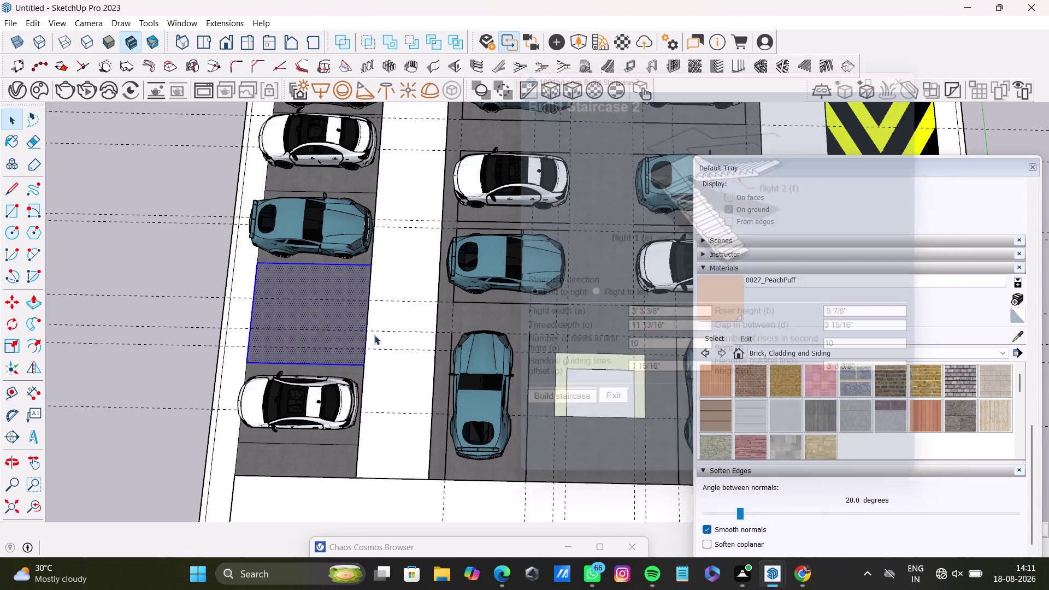
Build a dogleg staircase with the default settings and place it in the empty bay.
click(362, 362)
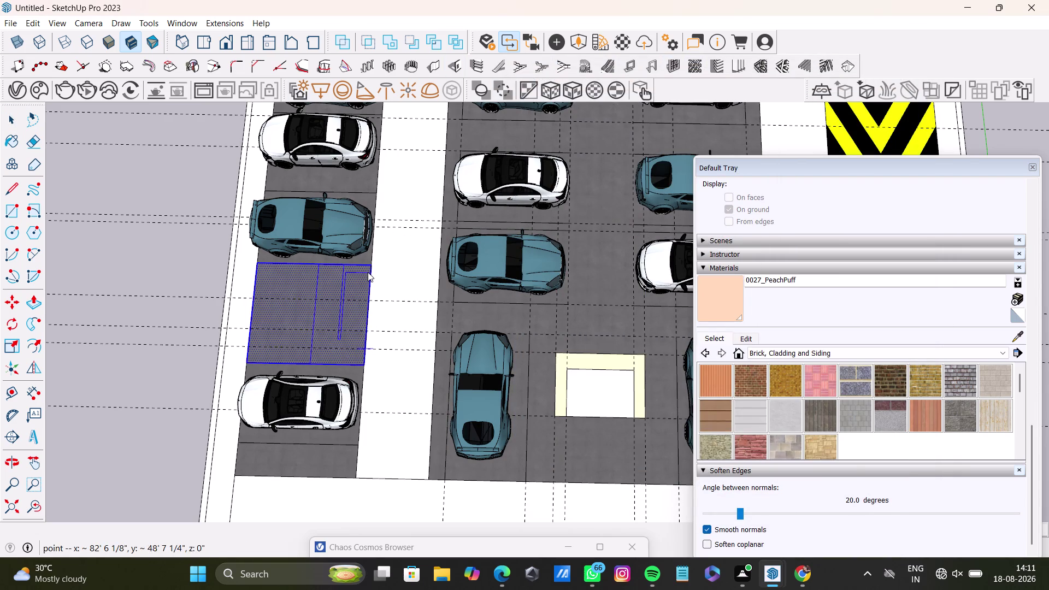
click(367, 261)
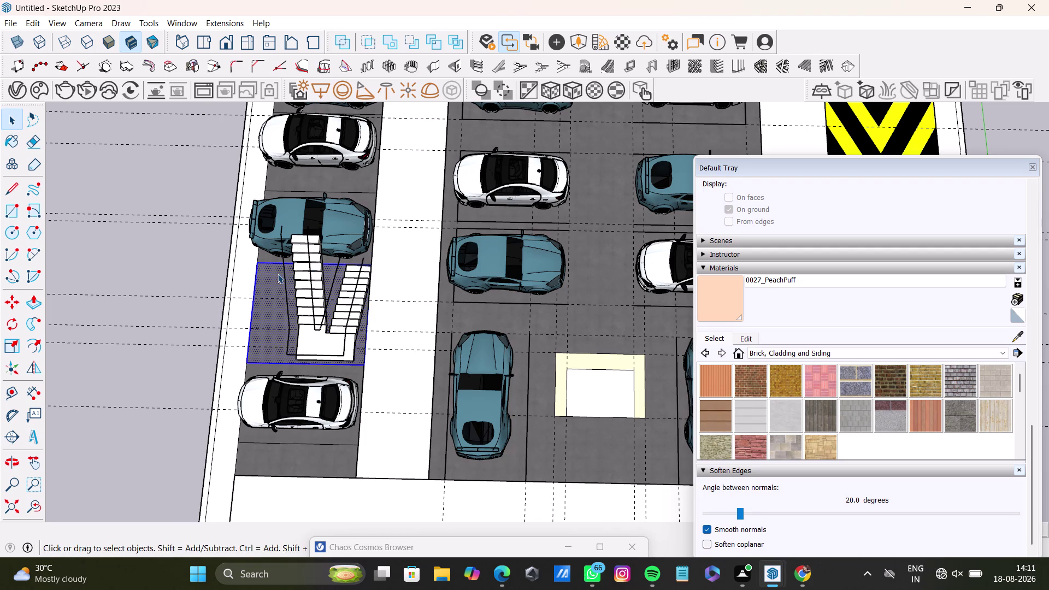
key(ctrl+z)
Orbit and zoom to view the new staircase in 3D.
middle_drag(403, 312, 508, 253)
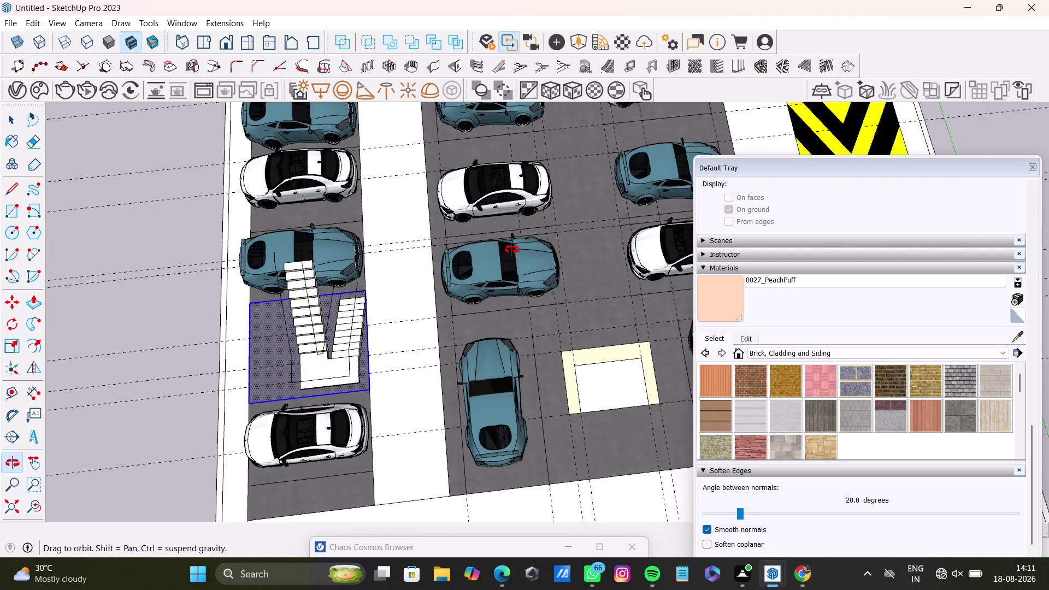
middle_drag(508, 253, 387, 309)
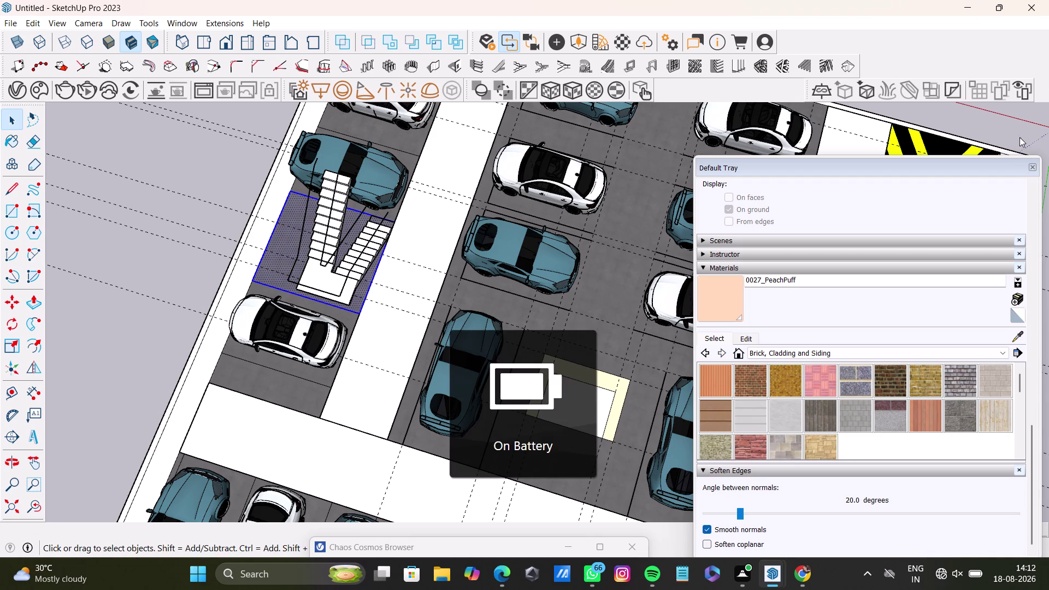
click(1027, 168)
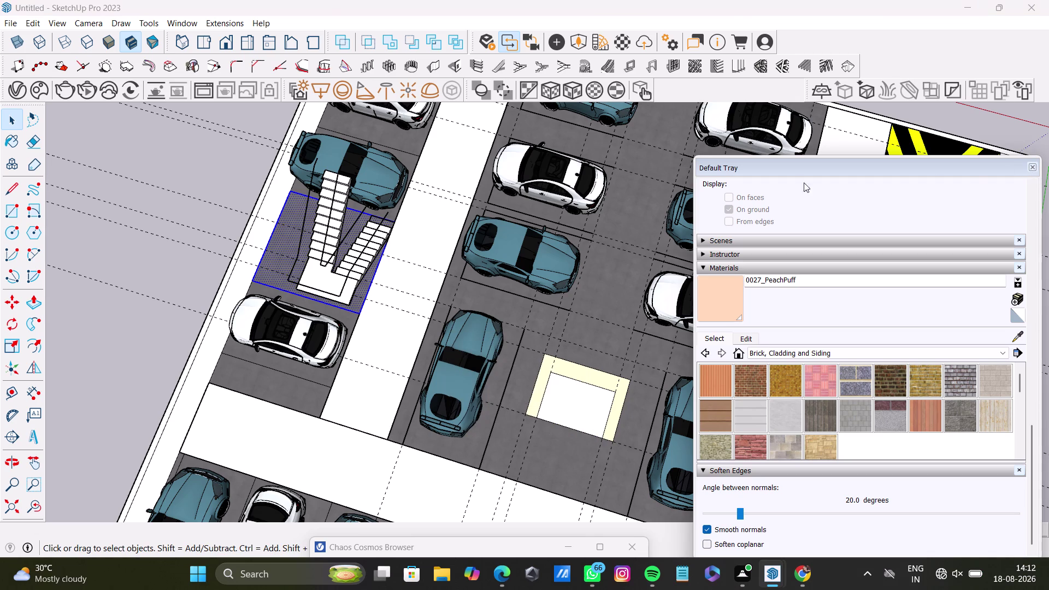
scroll(up, 3)
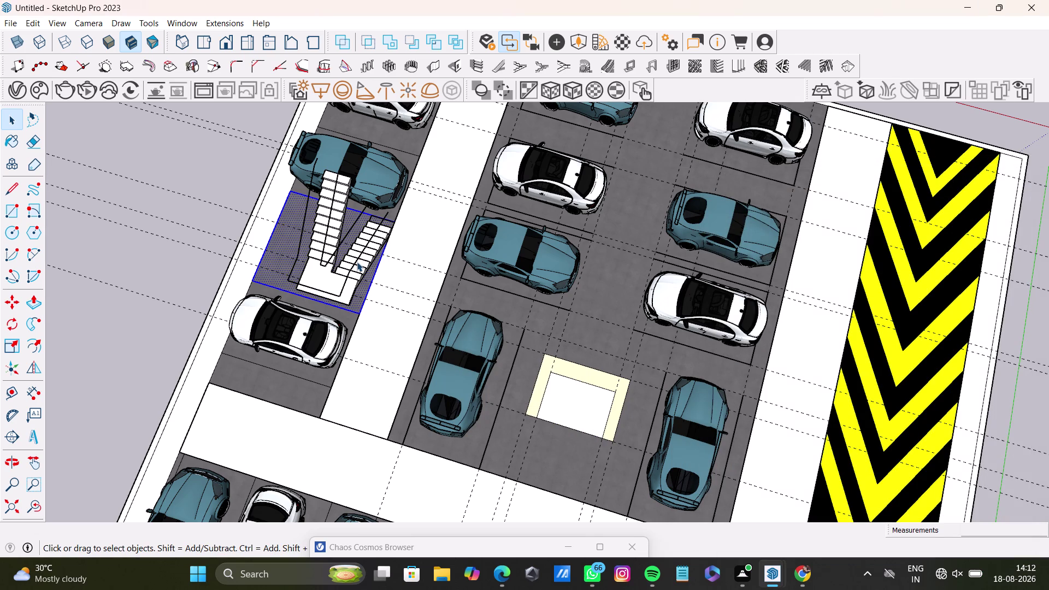
scroll(up, 3)
scroll(up, 3)
Inspect the staircase flights from several sides, then select the whole staircase.
middle_drag(356, 261, 374, 245)
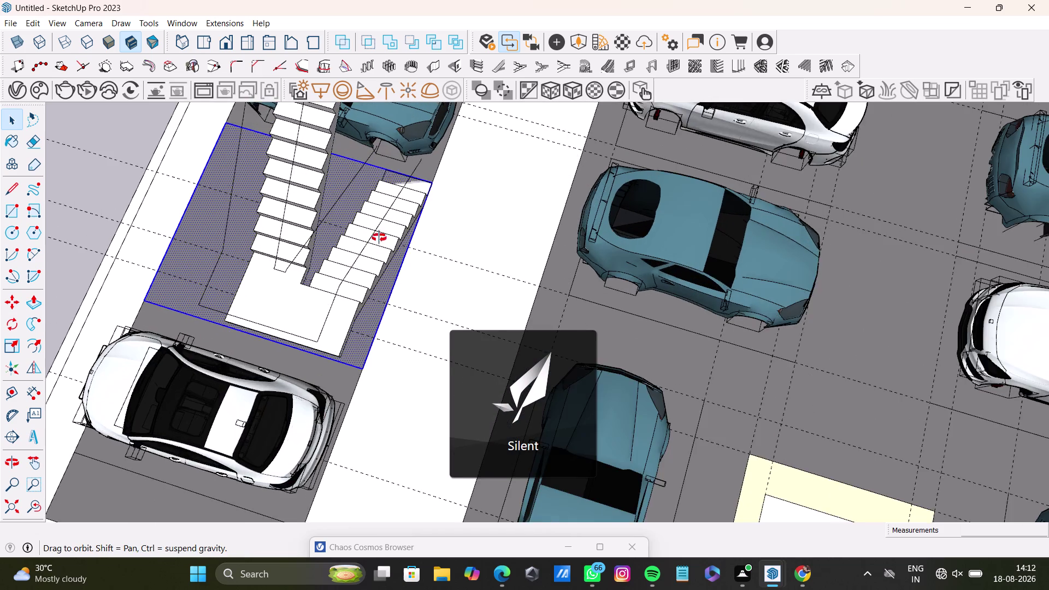
middle_drag(374, 245, 445, 151)
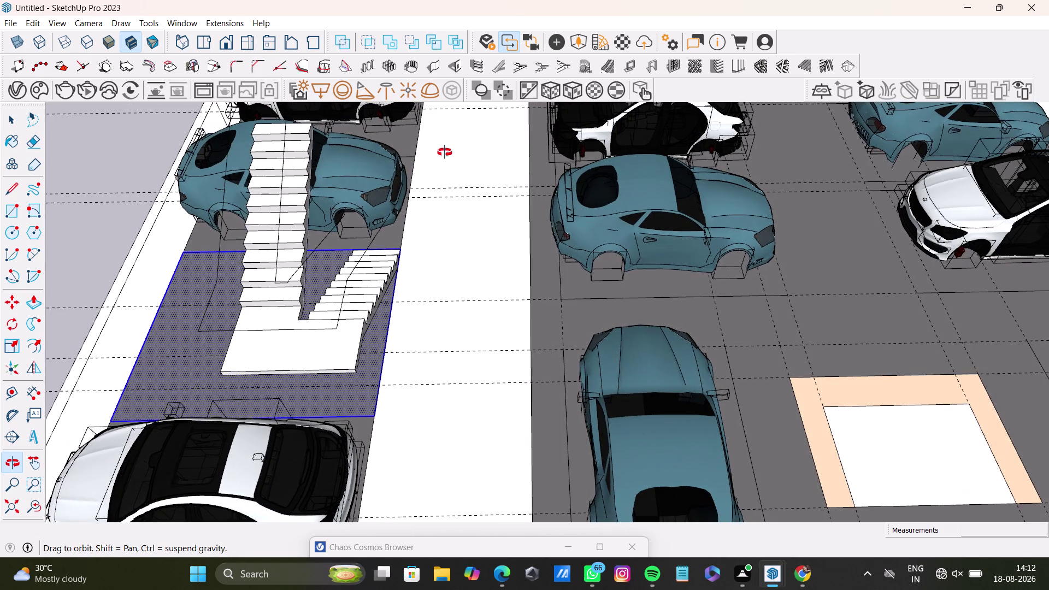
middle_drag(445, 152, 332, 188)
middle_drag(416, 246, 430, 333)
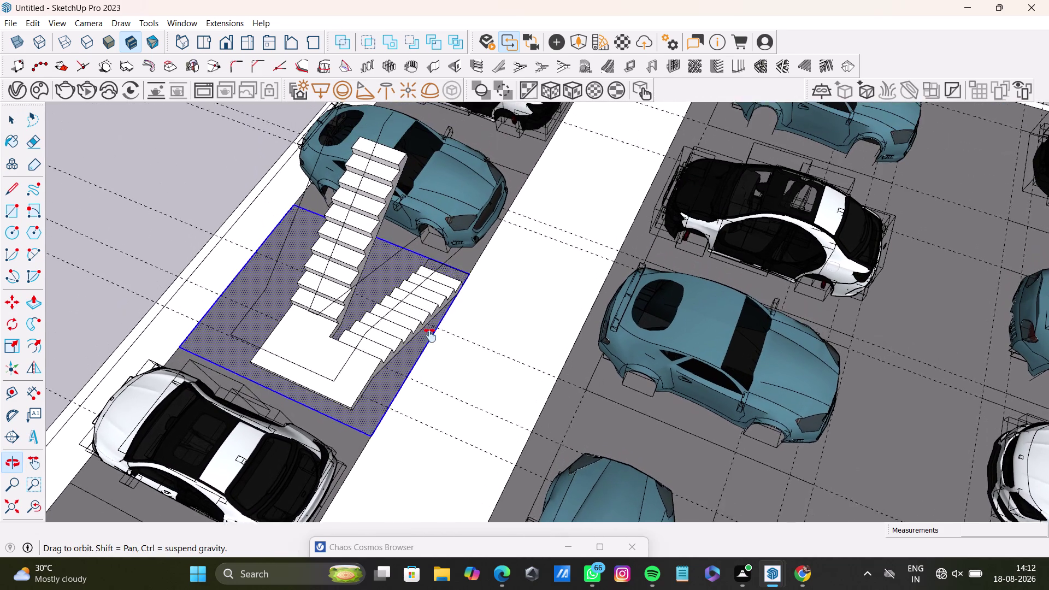
middle_drag(430, 333, 430, 346)
click(421, 334)
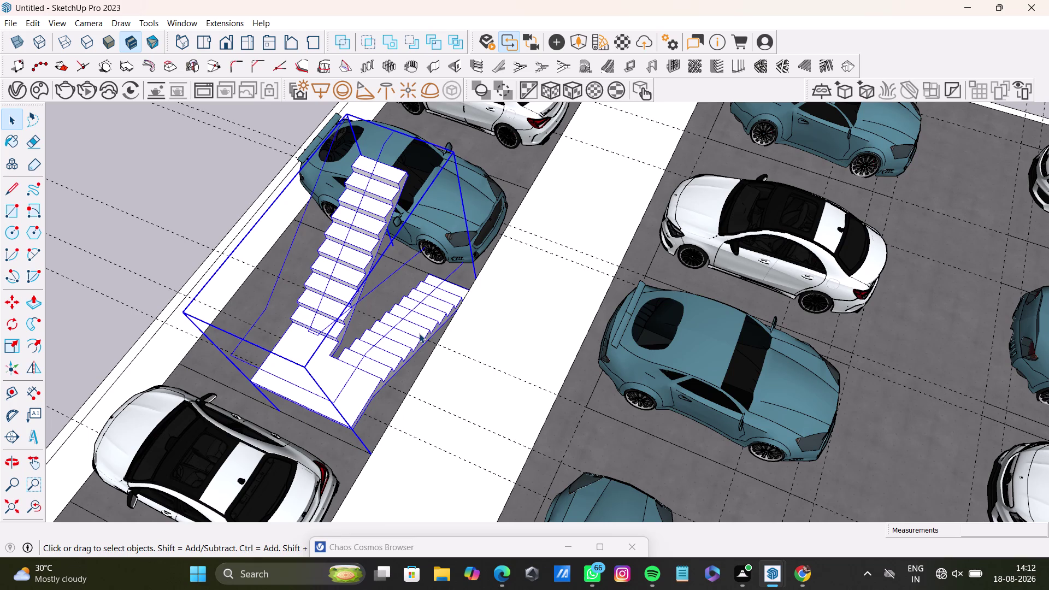
Move the staircase beside the parking lot and orbit out to view it.
key(m)
click(476, 279)
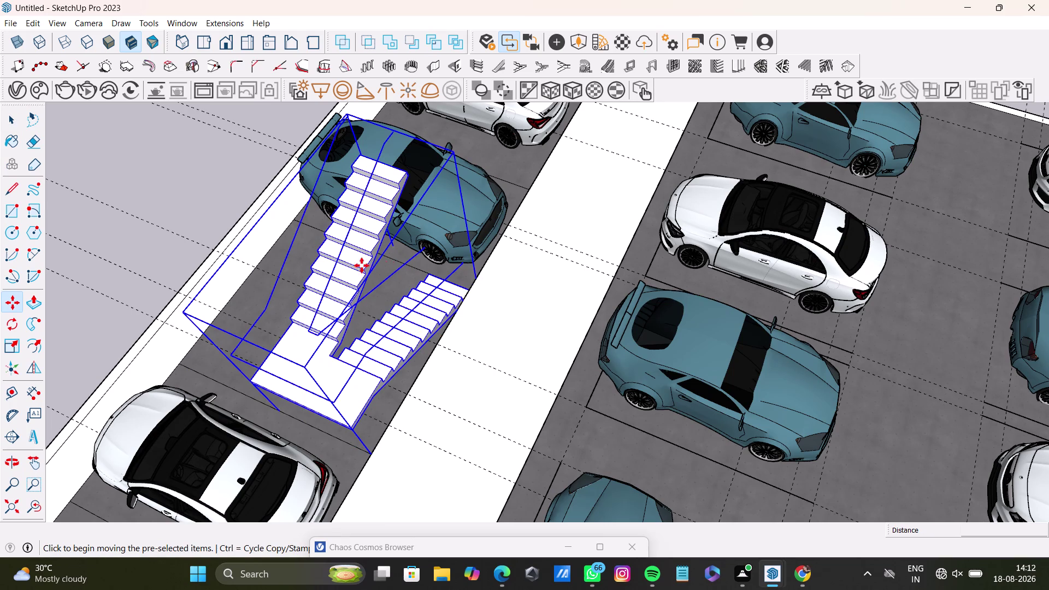
click(199, 174)
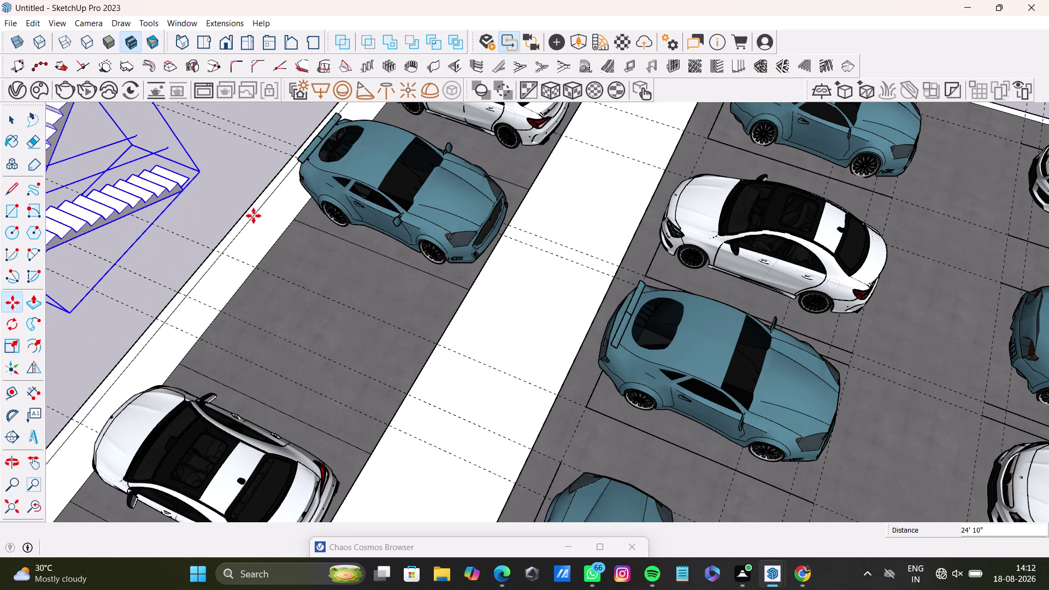
scroll(down, 3)
middle_drag(253, 216, 421, 278)
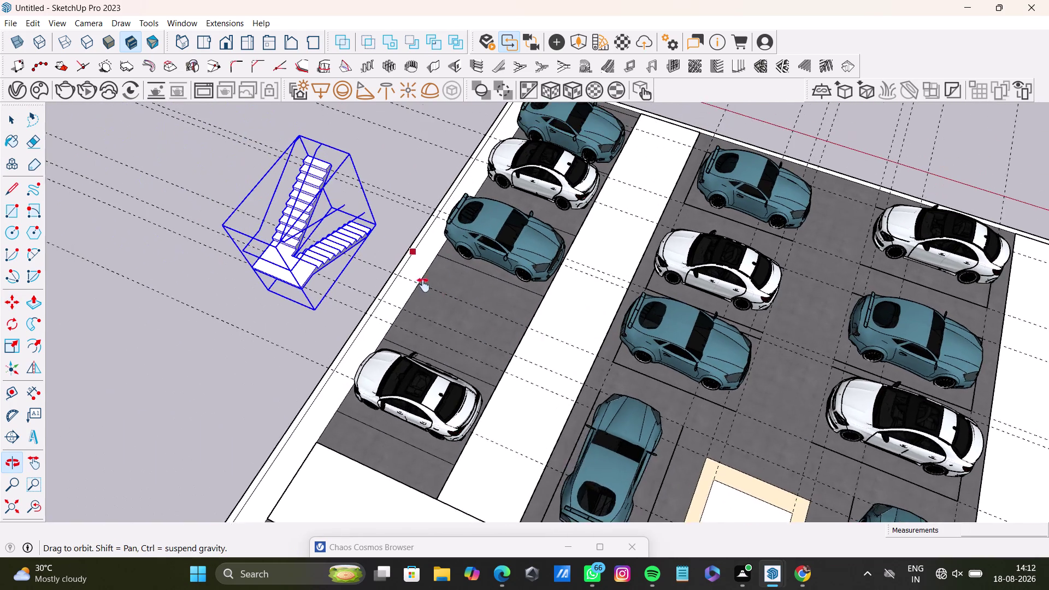
middle_drag(421, 278, 425, 311)
Start rotating the staircase, then cancel and reorient the view.
key(q)
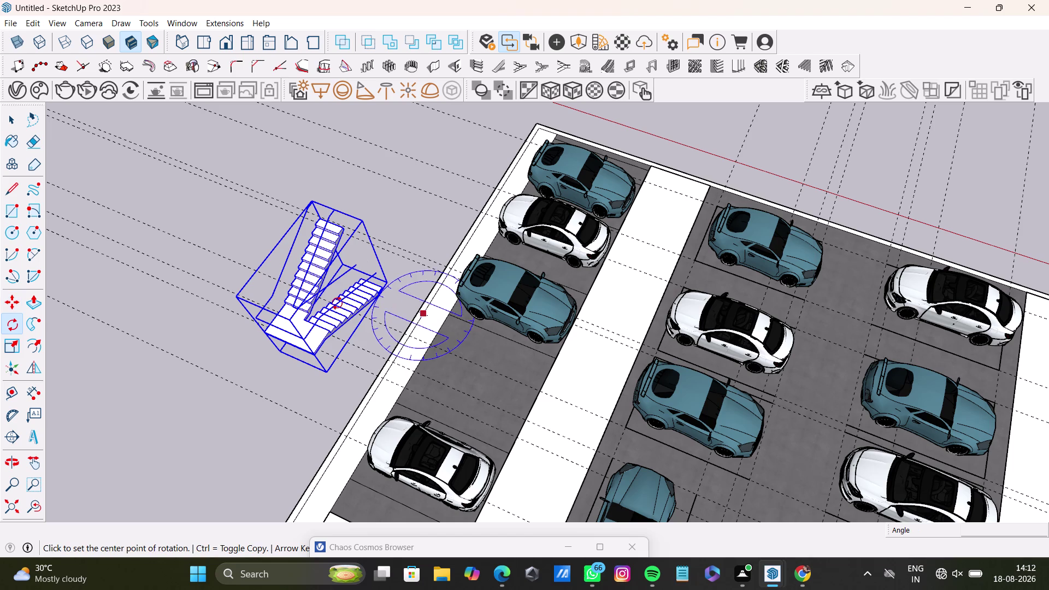
key(Up)
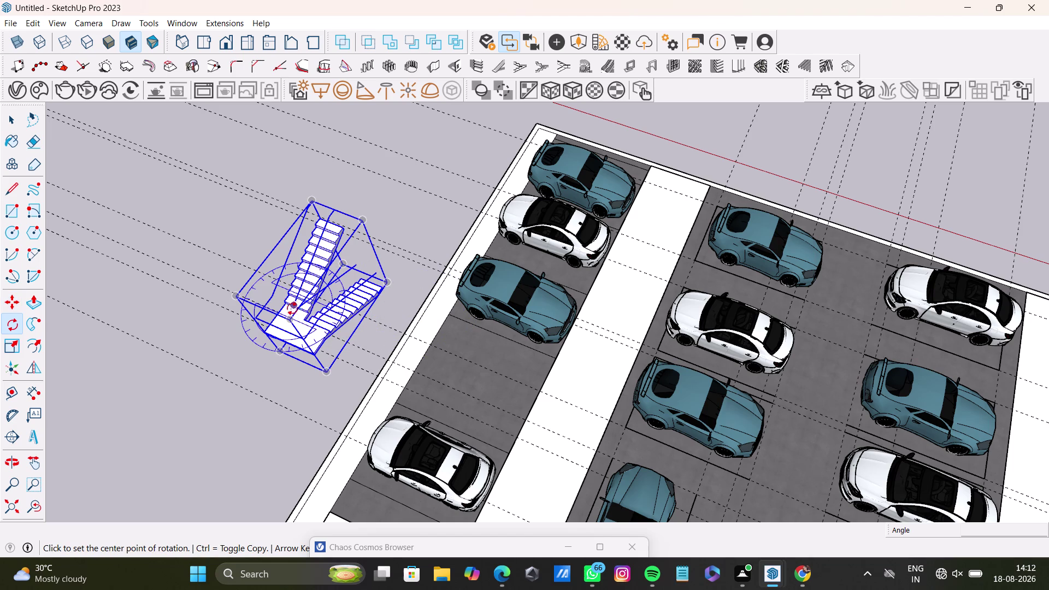
click(290, 321)
key(space)
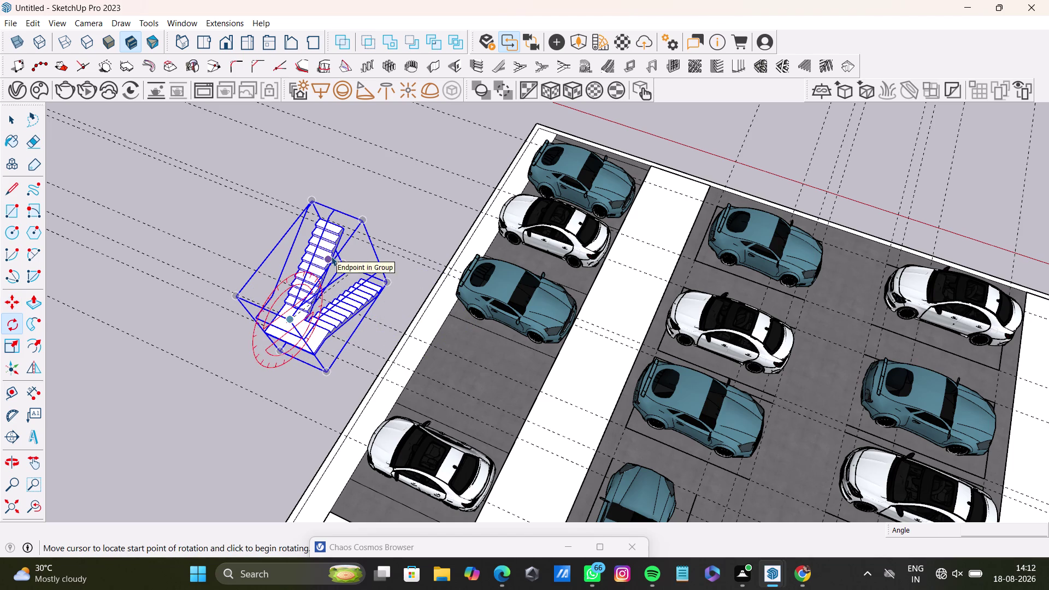
key(q)
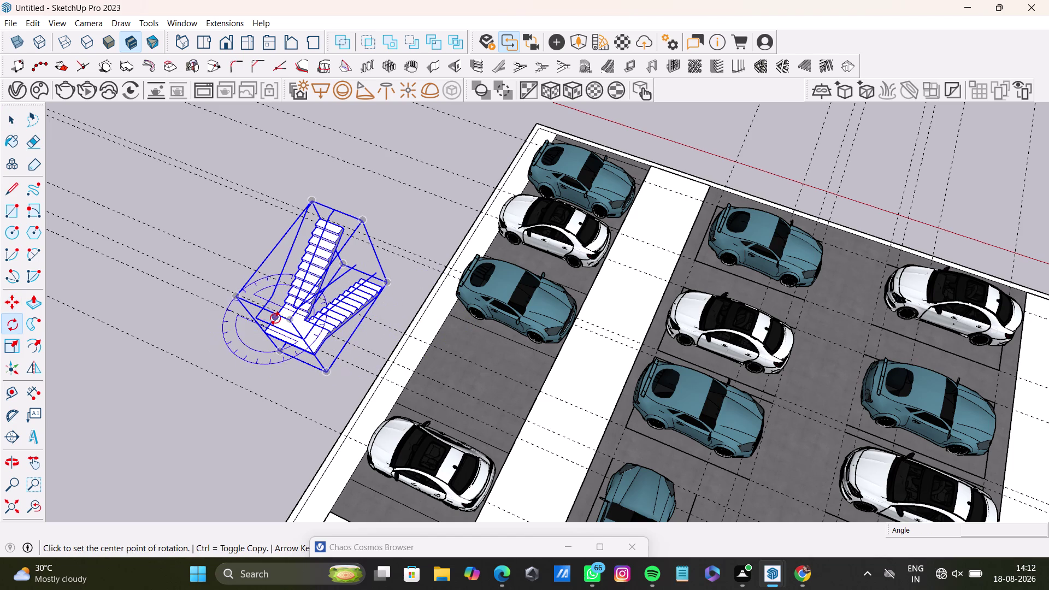
middle_drag(379, 312, 261, 287)
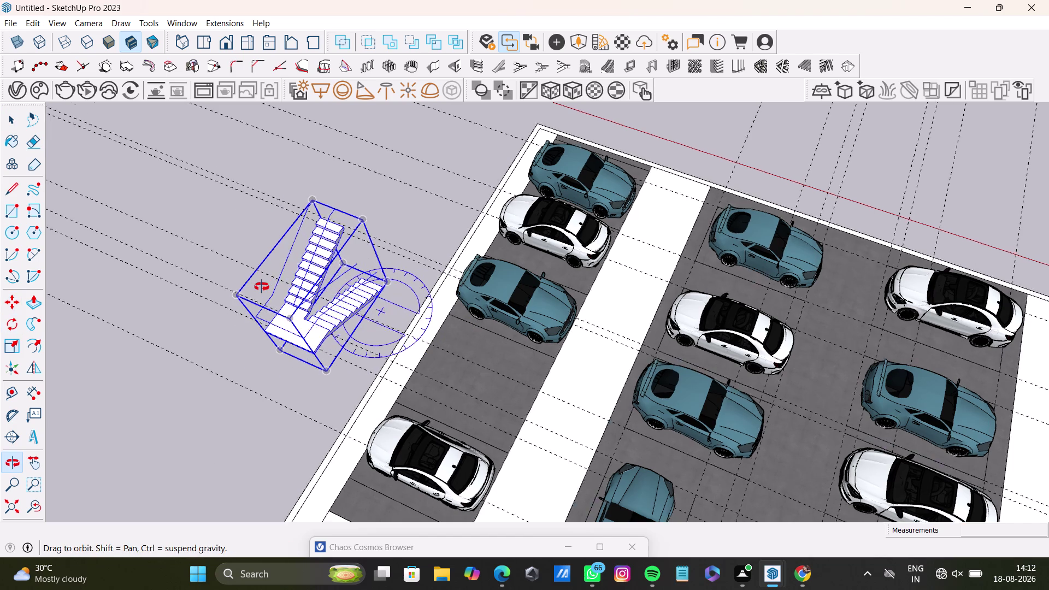
middle_drag(262, 287, 261, 284)
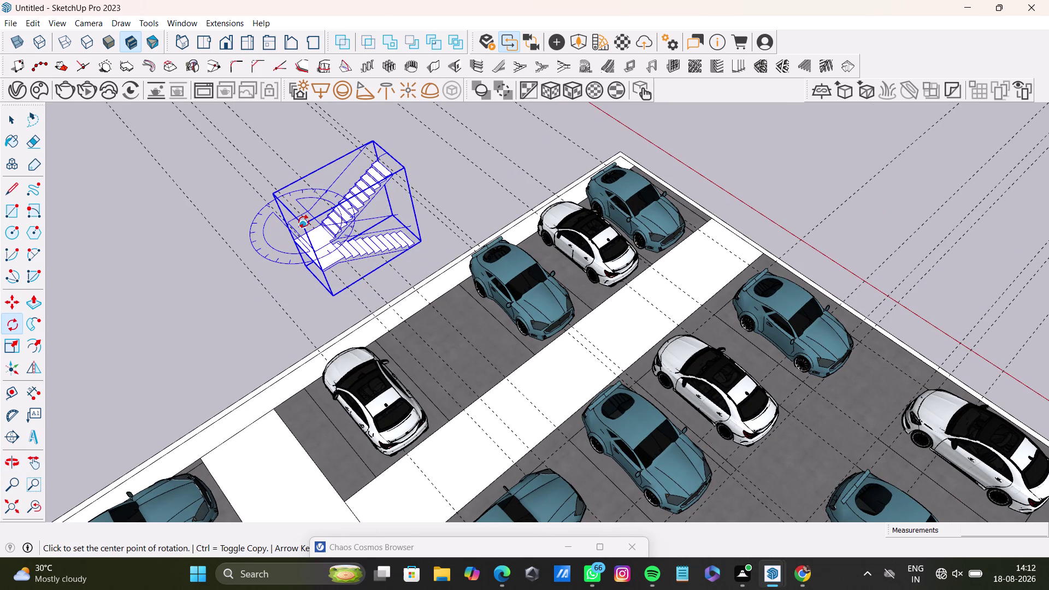
Rotate the staircase 90 degrees about a pivot point on it.
key(Up)
click(303, 221)
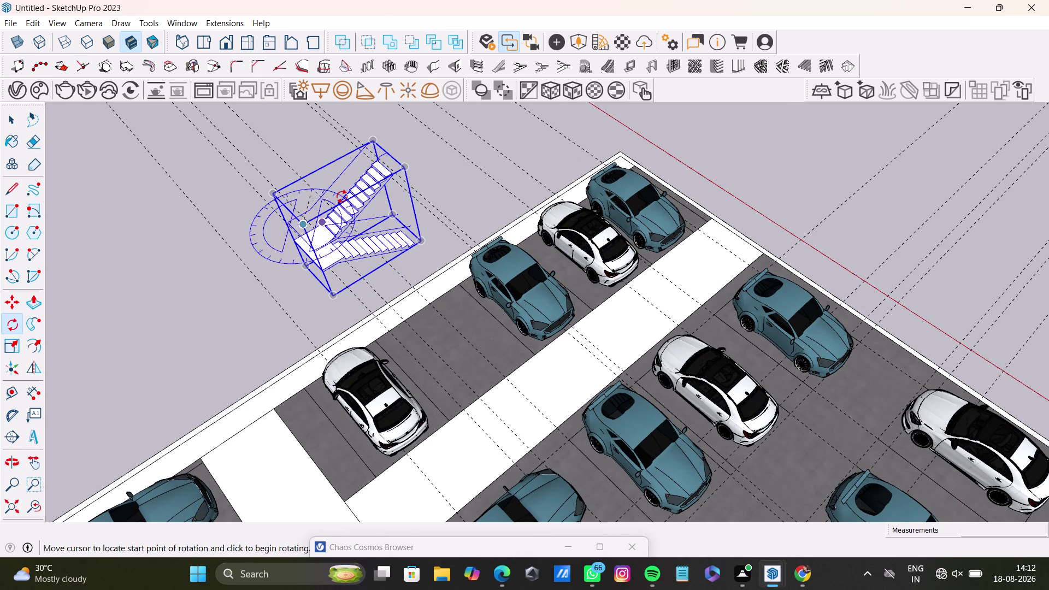
click(403, 170)
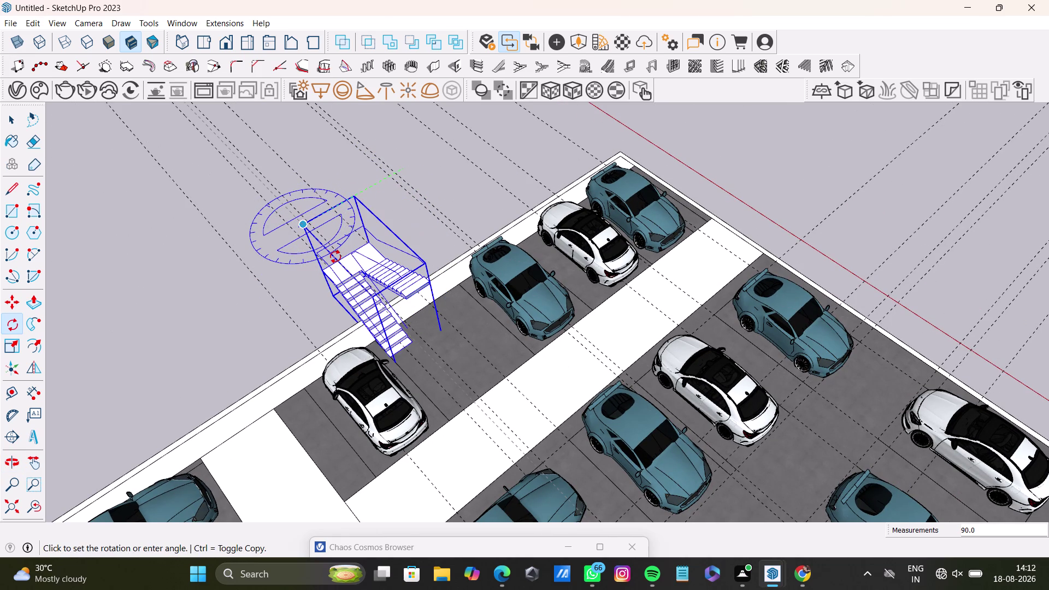
click(336, 257)
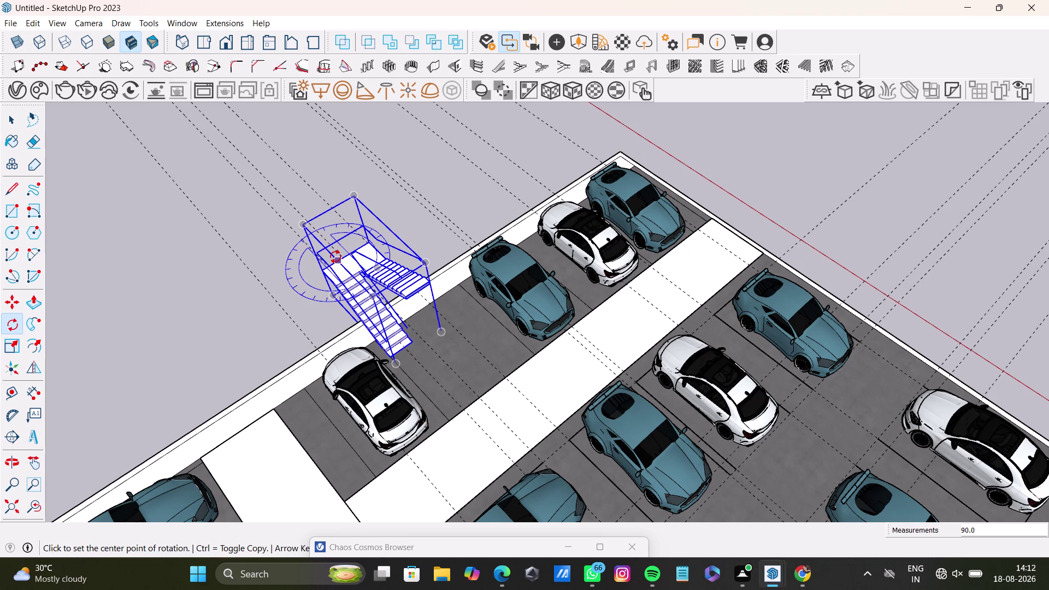
Stretch the staircase wider along one side with the Scale tool.
key(s)
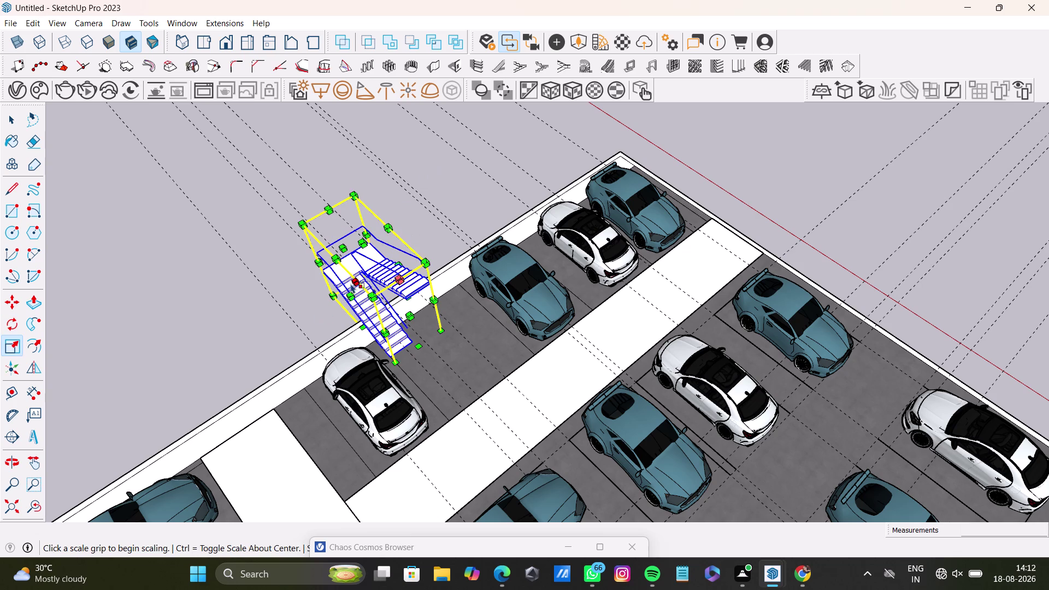
drag(349, 298, 323, 315)
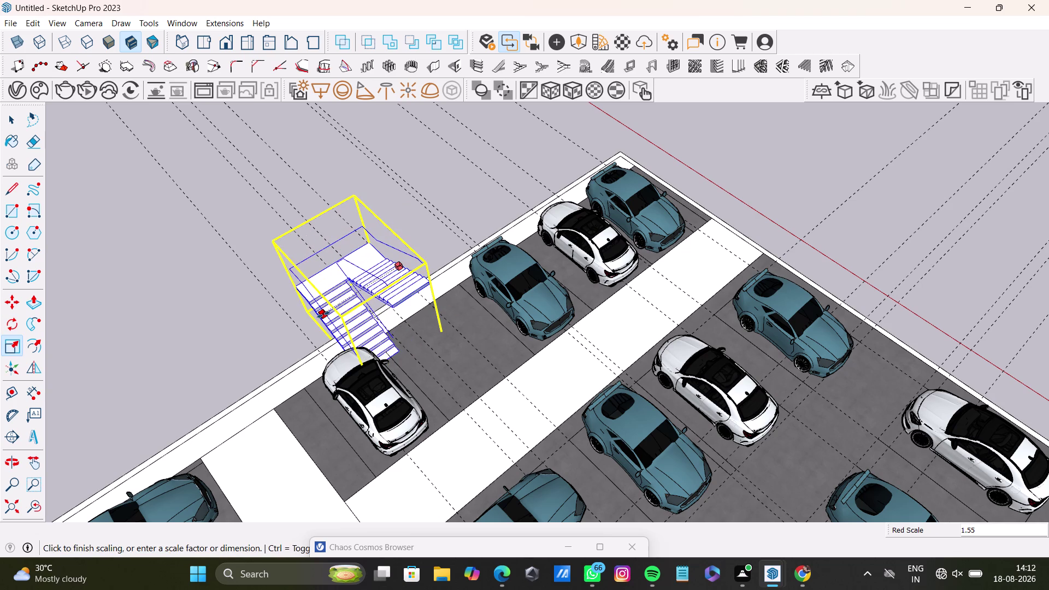
drag(324, 314, 318, 316)
key(space)
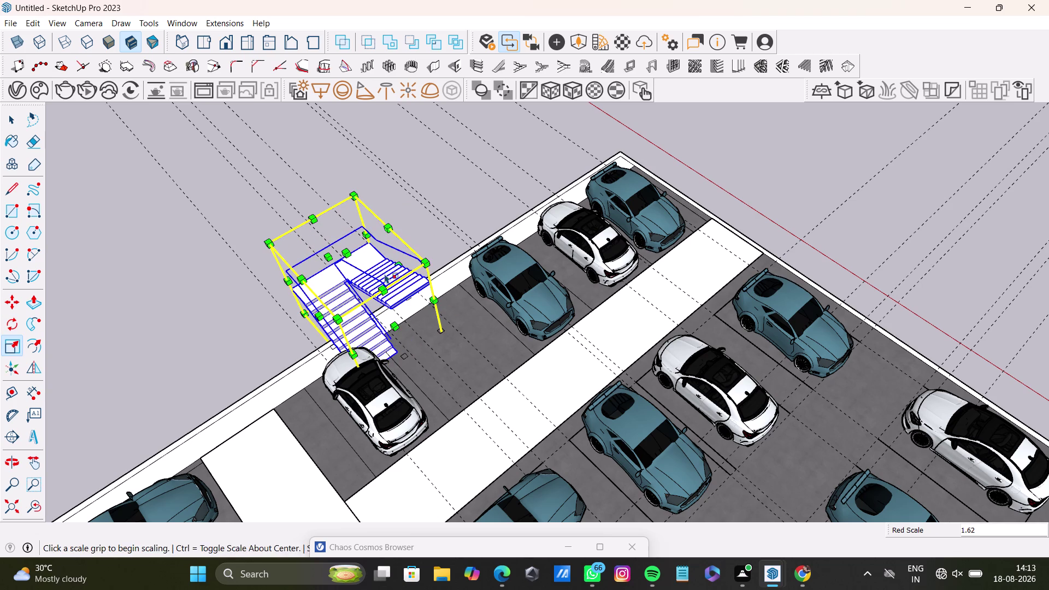
click(432, 233)
Move the staircase by its corner to sit beside the white car.
middle_drag(453, 269, 455, 214)
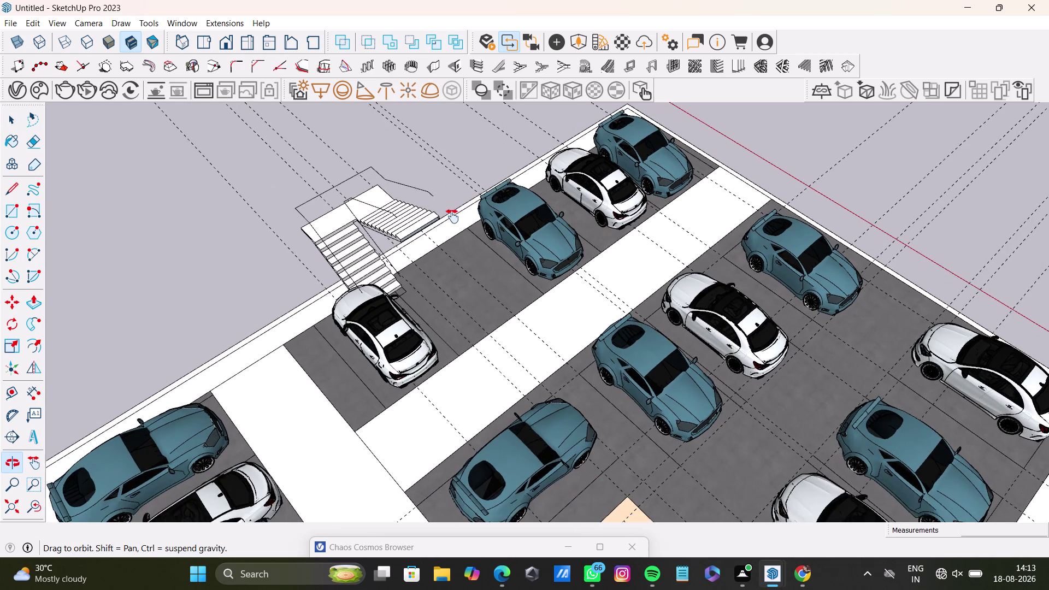
middle_drag(455, 214, 421, 250)
click(356, 267)
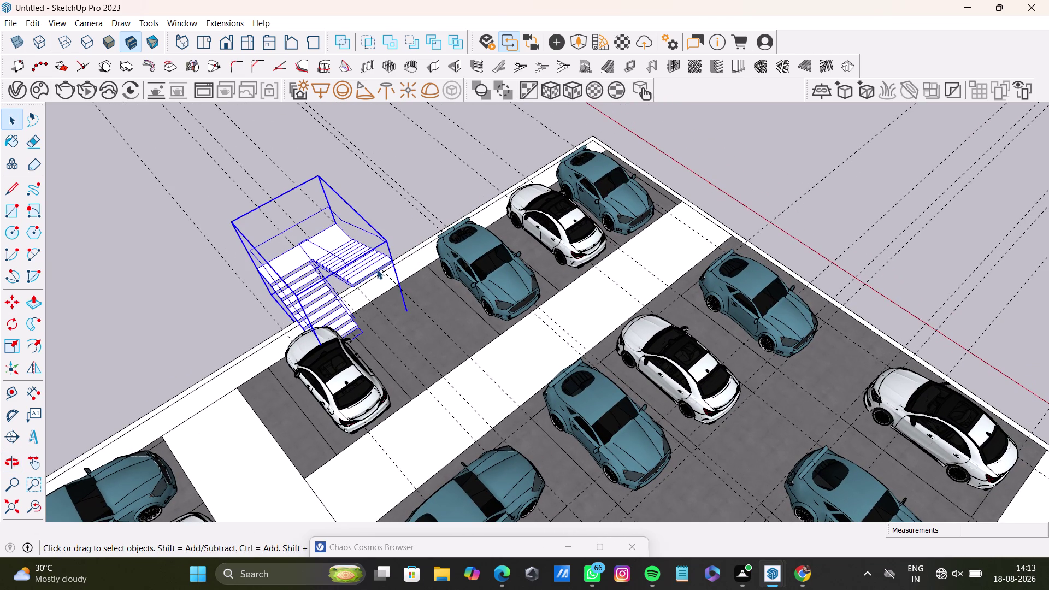
key(m)
click(411, 313)
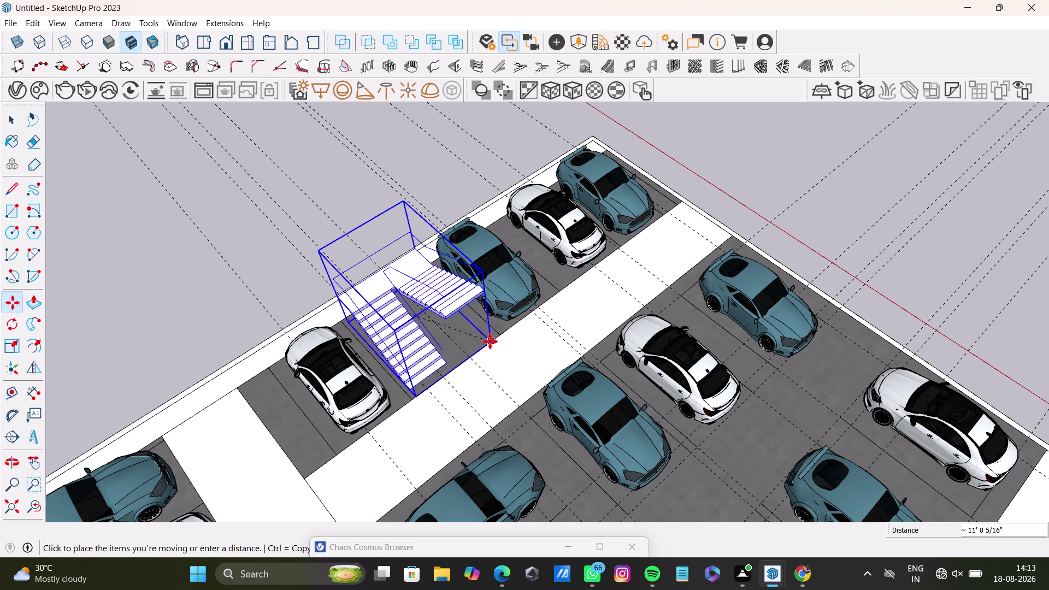
click(492, 341)
key(space)
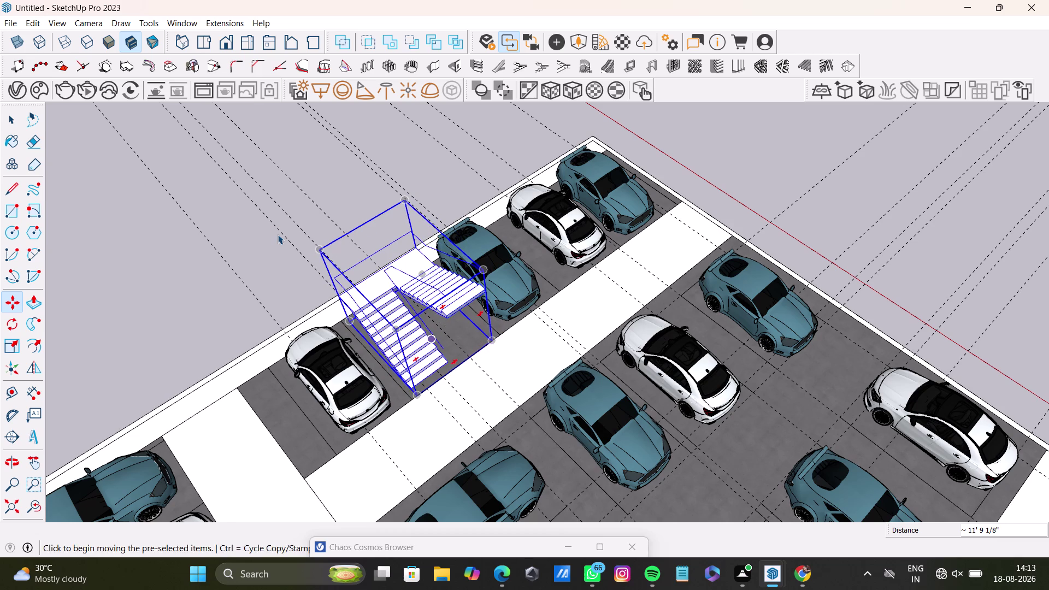
click(277, 234)
middle_drag(295, 320, 568, 316)
scroll(down, 3)
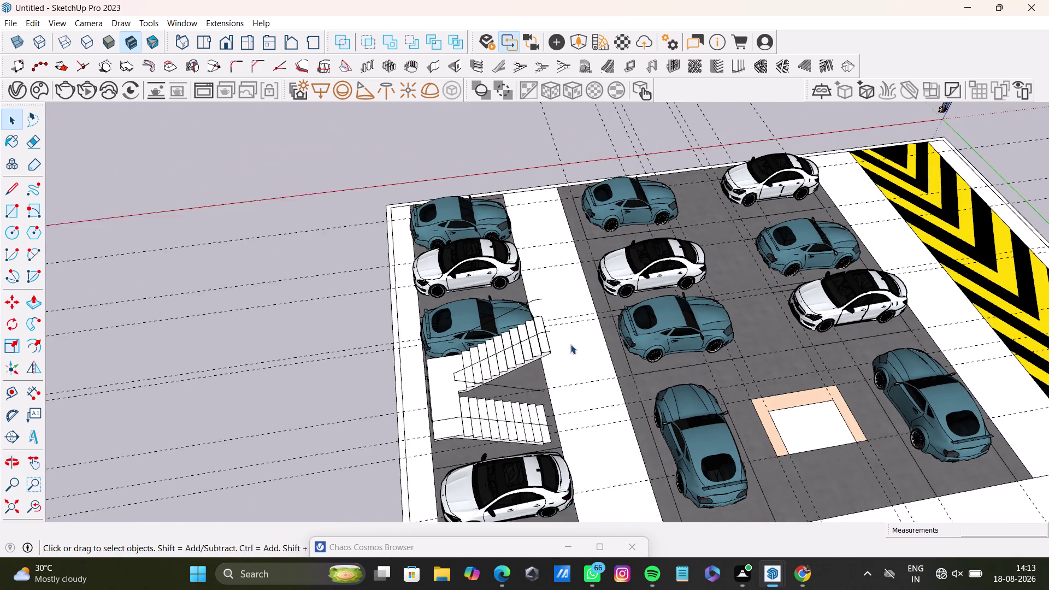
middle_drag(570, 344, 530, 230)
scroll(up, 3)
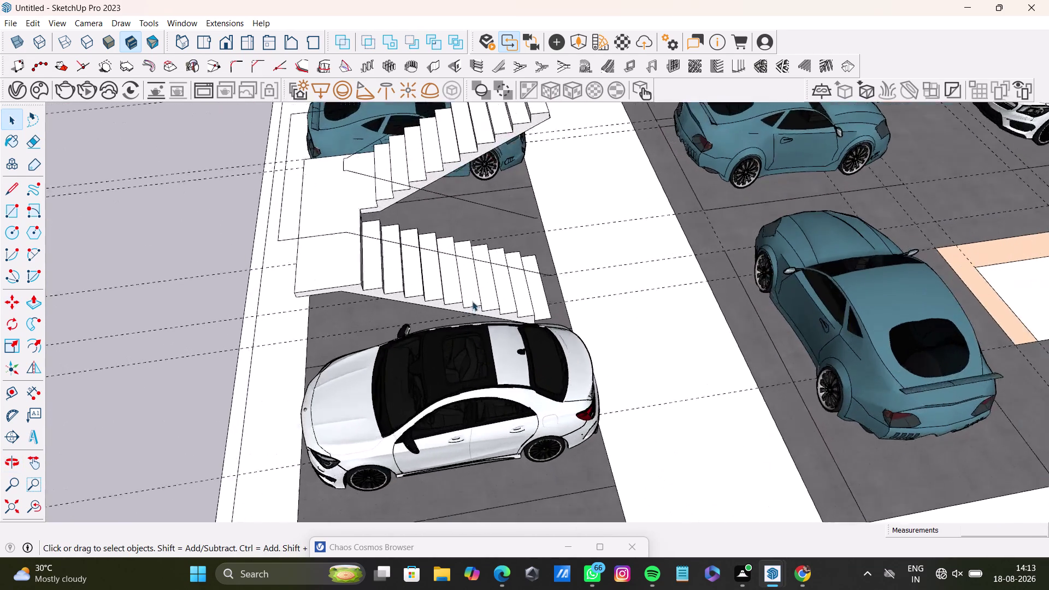
middle_drag(472, 300, 674, 216)
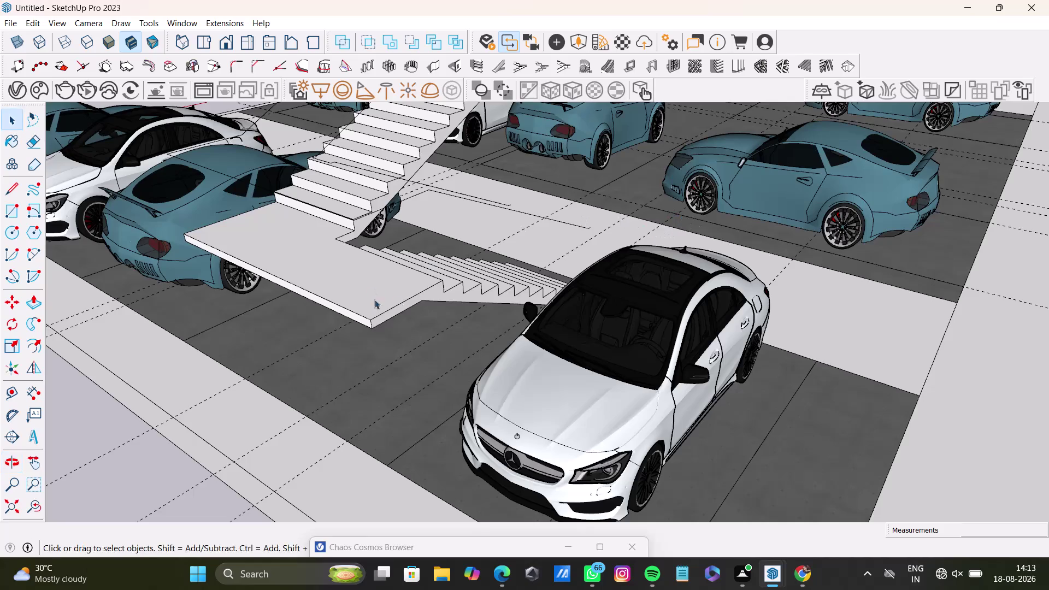
middle_drag(412, 293, 340, 386)
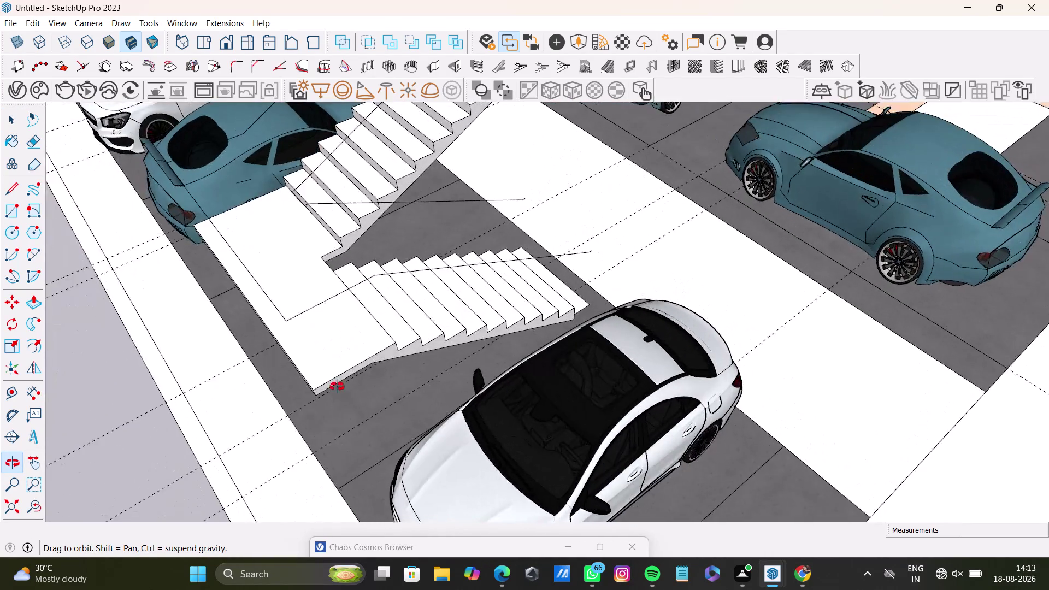
middle_drag(341, 386, 245, 379)
scroll(down, 3)
middle_drag(433, 282, 251, 286)
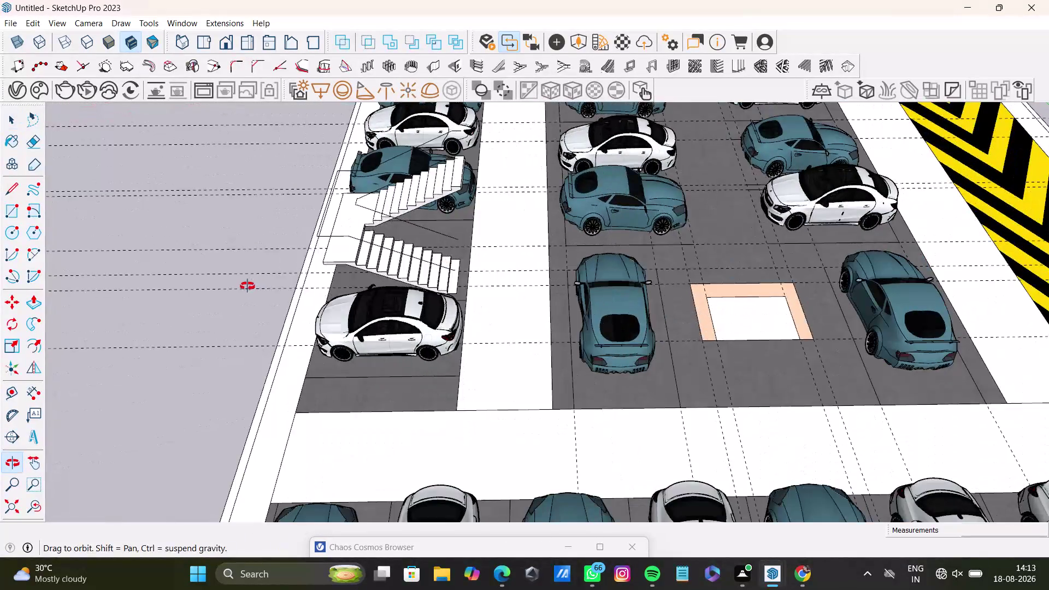
middle_drag(251, 287, 212, 278)
scroll(up, 3)
middle_drag(497, 226, 316, 186)
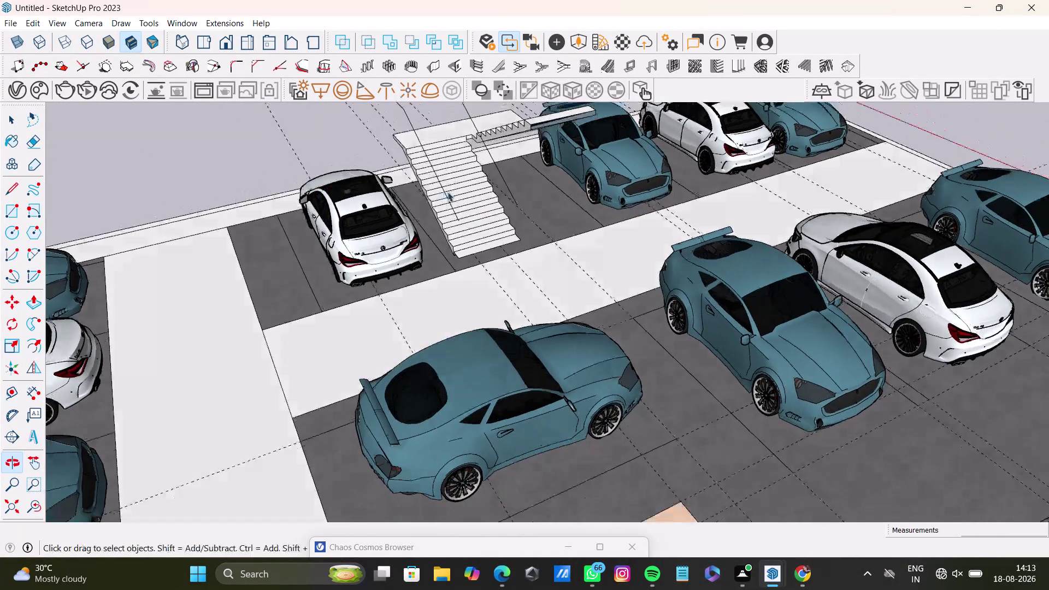
middle_drag(449, 192, 439, 325)
middle_drag(484, 319, 406, 209)
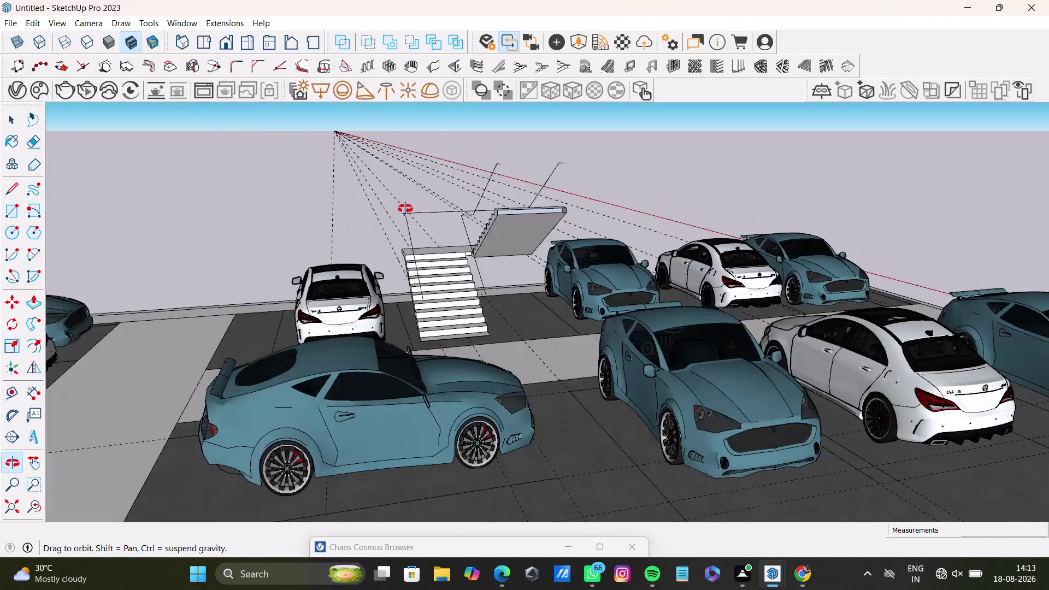
middle_drag(406, 209, 158, 289)
scroll(up, 3)
middle_drag(468, 260, 357, 329)
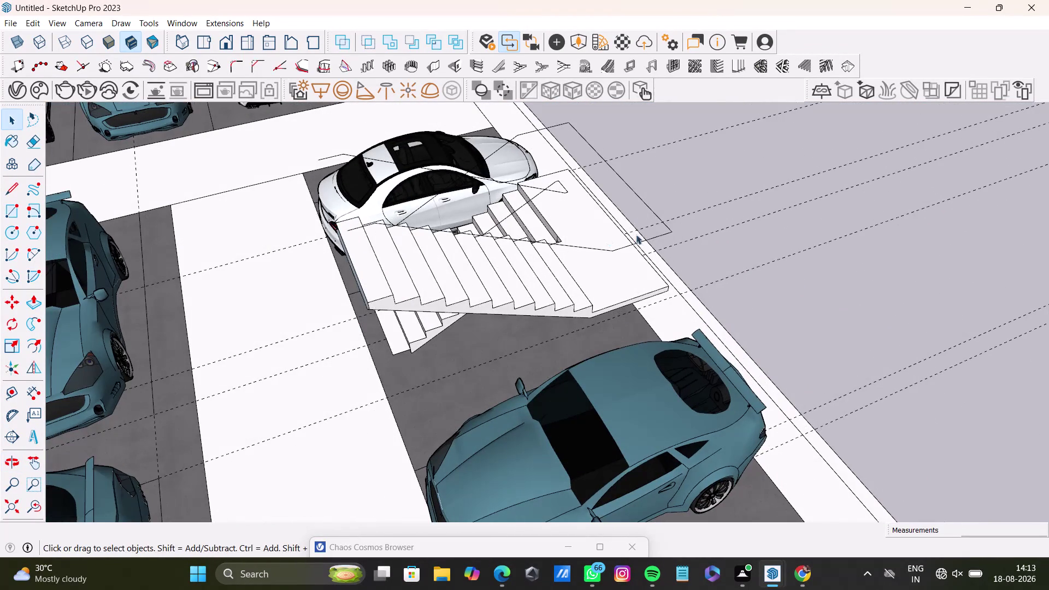
scroll(down, 3)
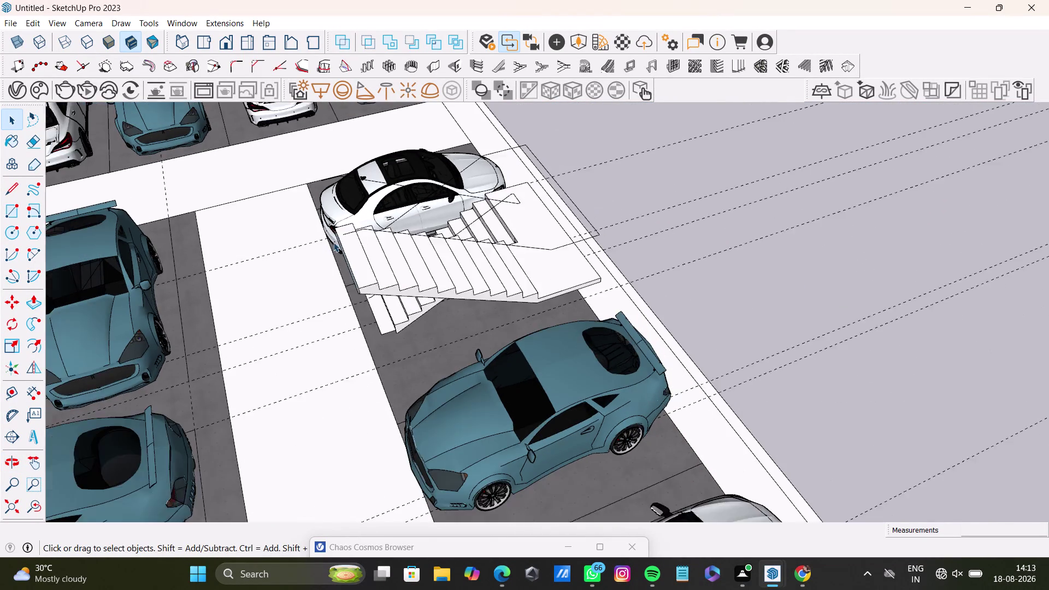
scroll(down, 3)
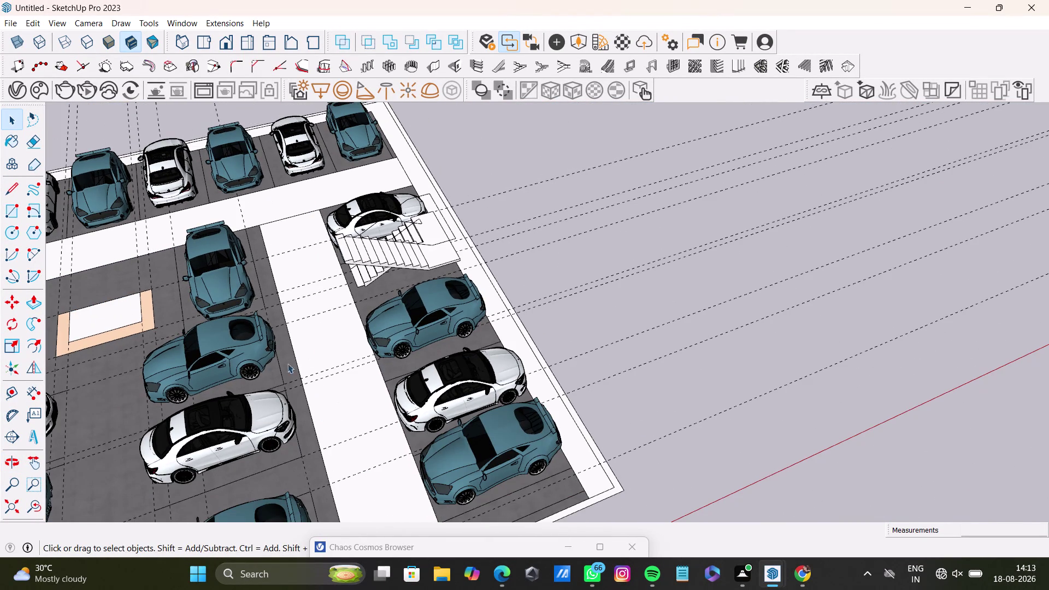
scroll(up, 3)
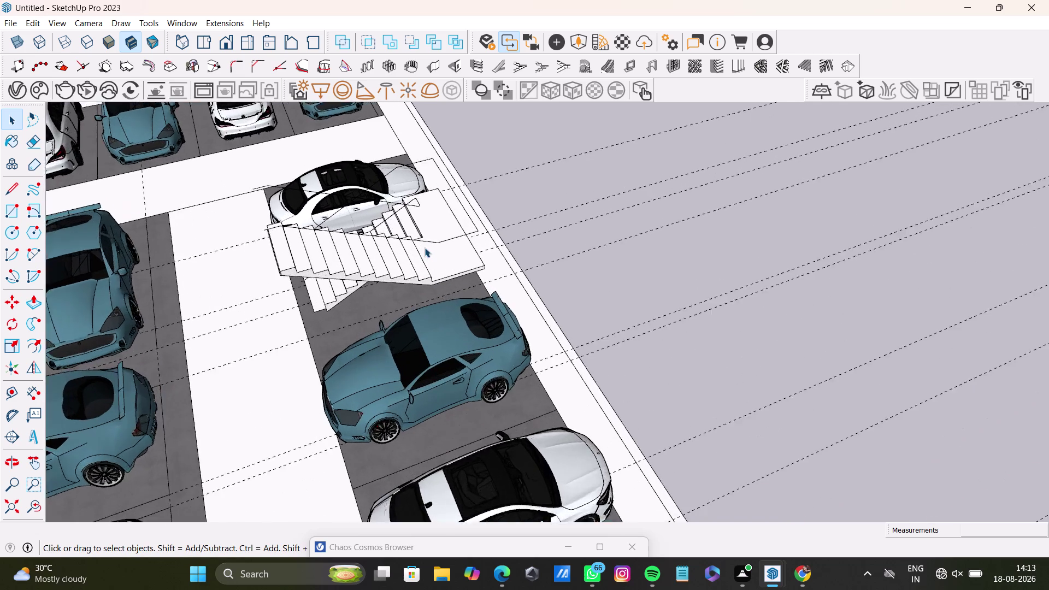
scroll(up, 3)
middle_drag(424, 247, 726, 175)
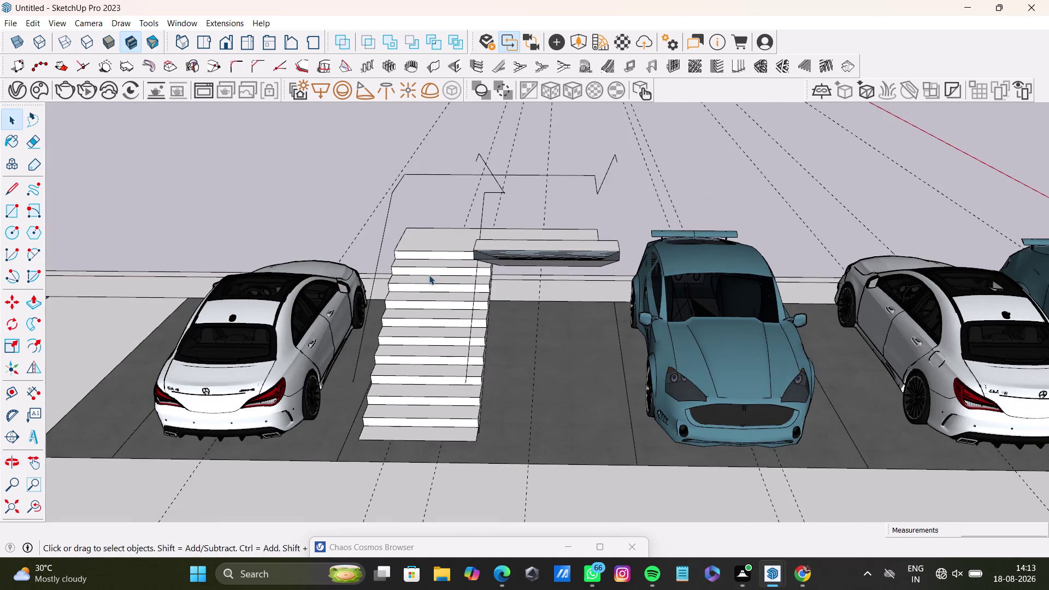
middle_drag(433, 278, 795, 305)
scroll(up, 3)
middle_drag(528, 346, 770, 366)
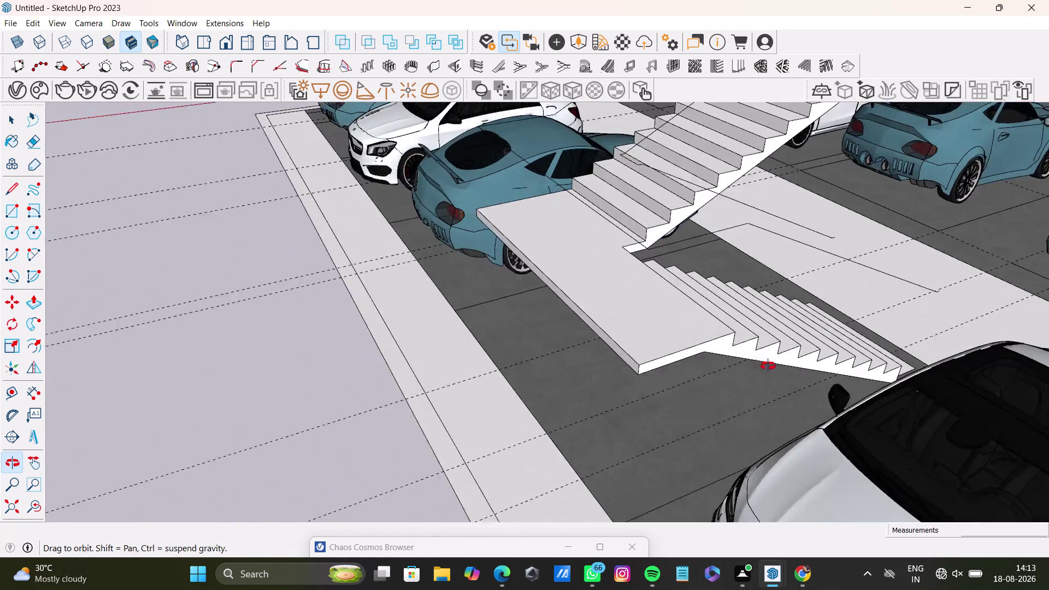
middle_drag(770, 367, 777, 366)
middle_drag(665, 304, 470, 376)
middle_drag(440, 328, 708, 387)
middle_drag(690, 318, 594, 347)
key(s)
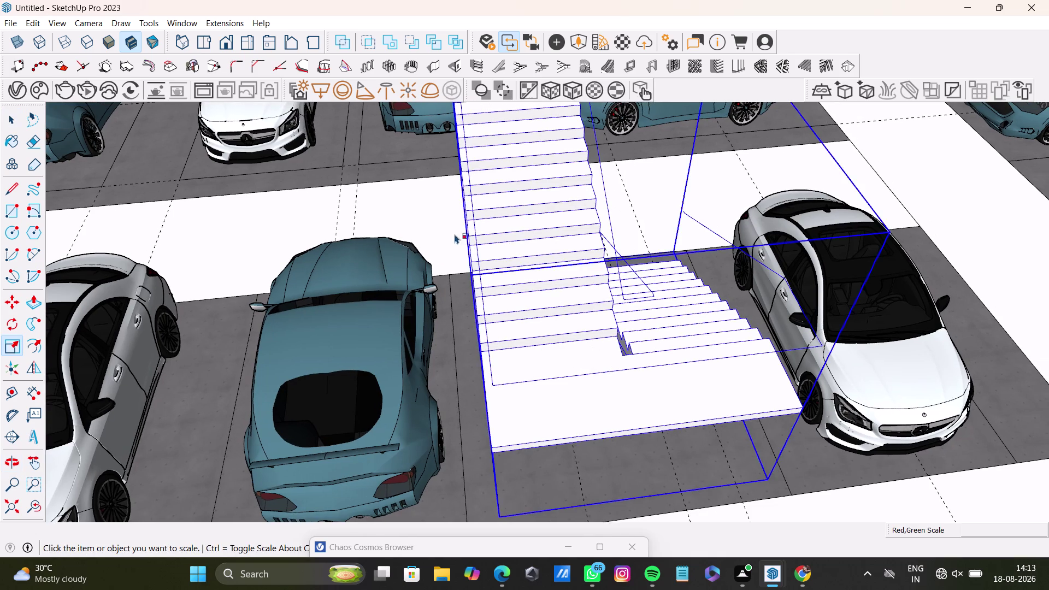
Stretch the staircase about 12 percent along its length to fit between the parked cars.
scroll(down, 3)
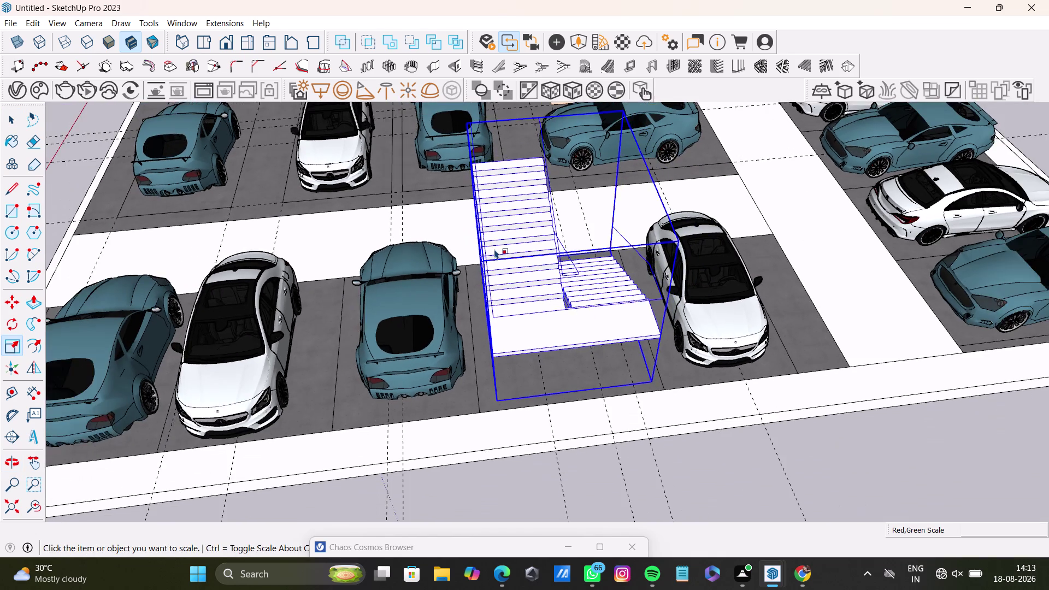
scroll(down, 3)
key(s)
middle_drag(486, 264, 578, 260)
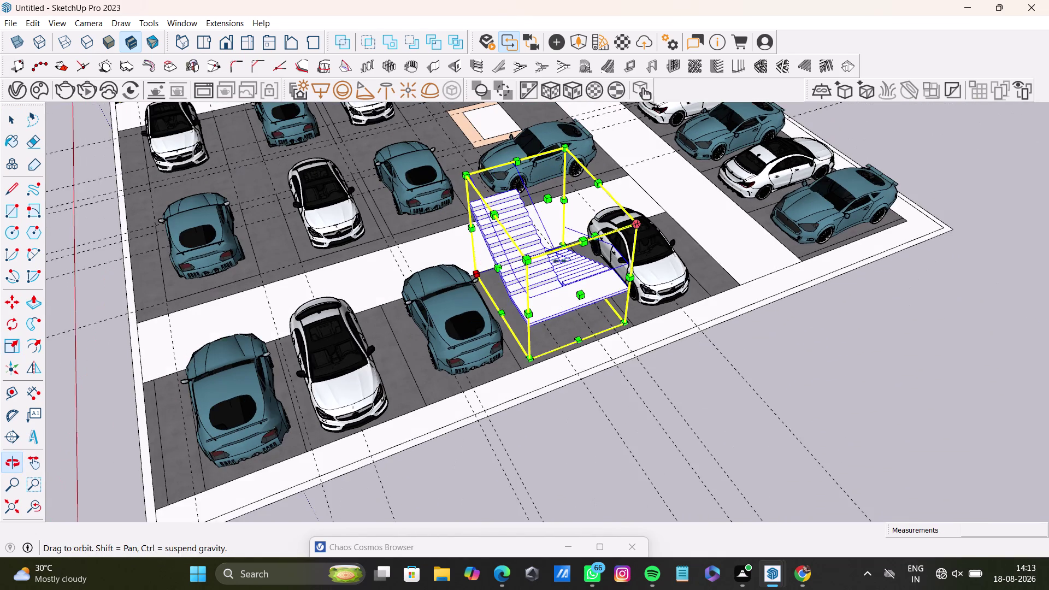
drag(502, 271, 490, 274)
middle_drag(574, 303, 473, 299)
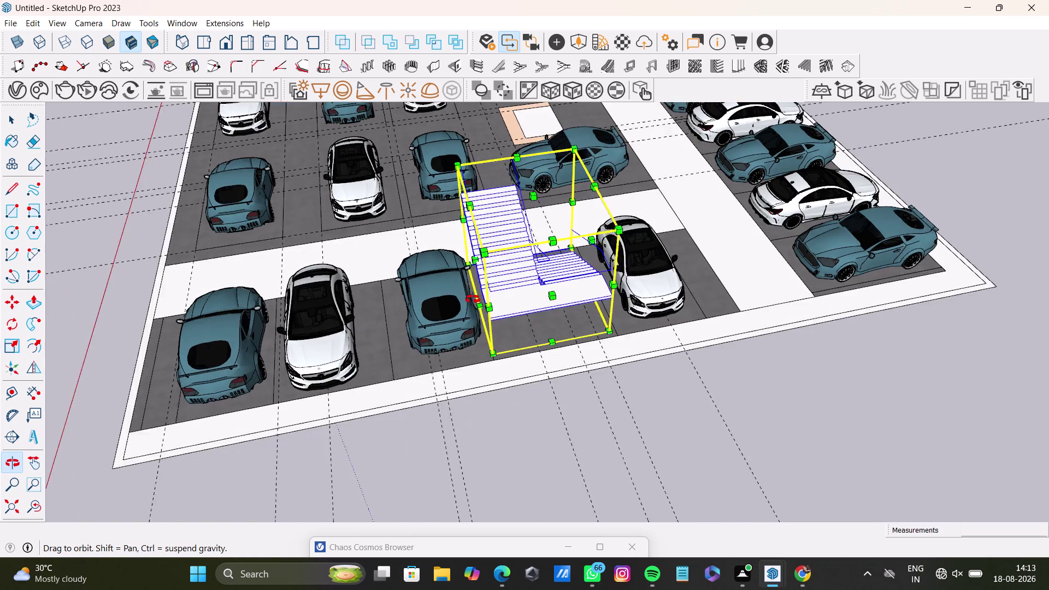
middle_drag(473, 300, 473, 300)
drag(537, 294, 536, 306)
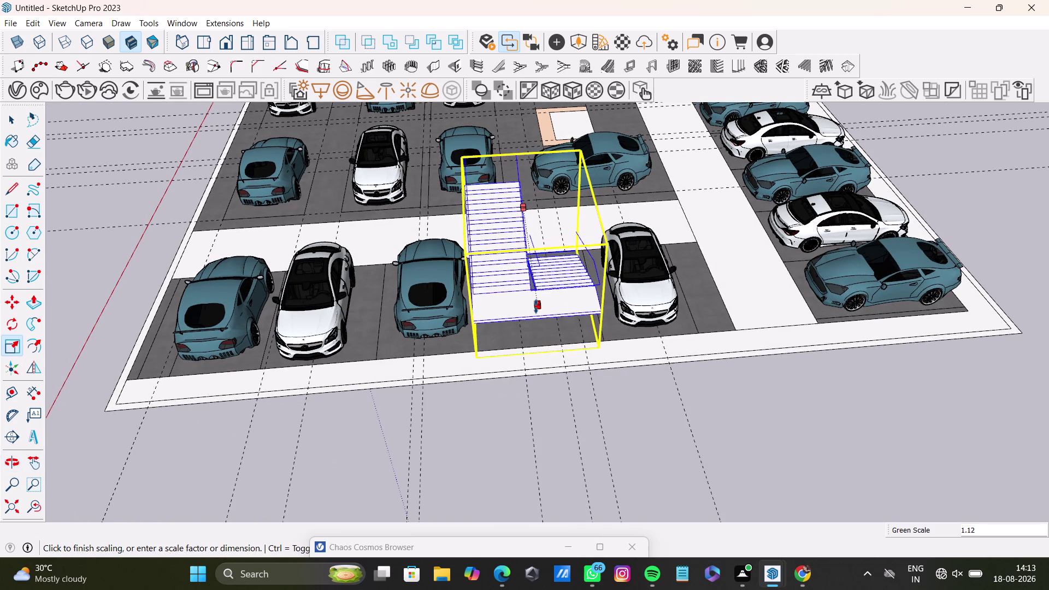
drag(536, 307, 535, 315)
key(space)
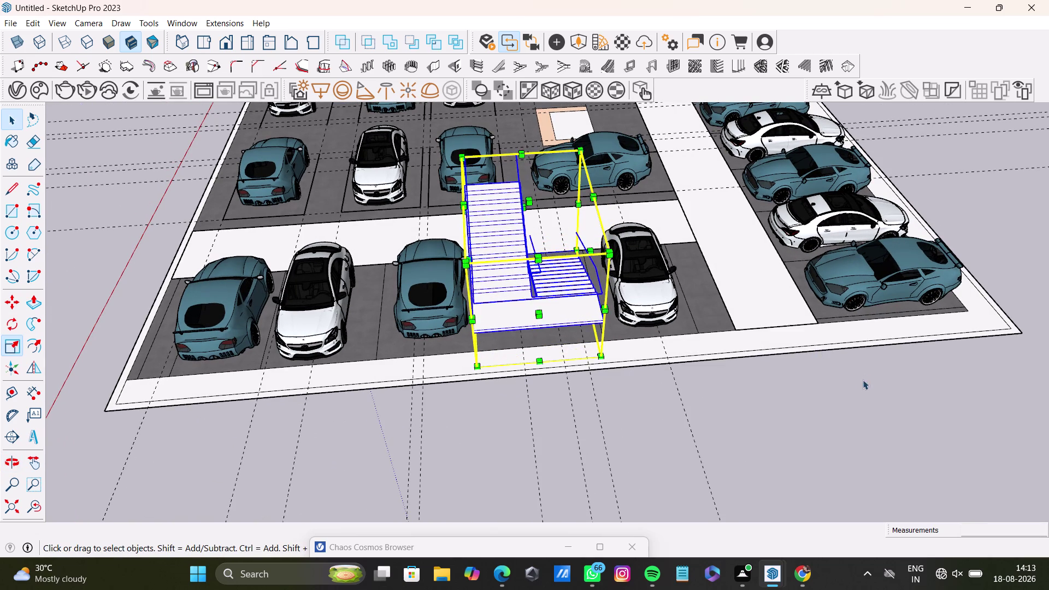
click(866, 414)
Orbit to view the staircase from another side and clear the selection.
middle_drag(753, 346, 488, 346)
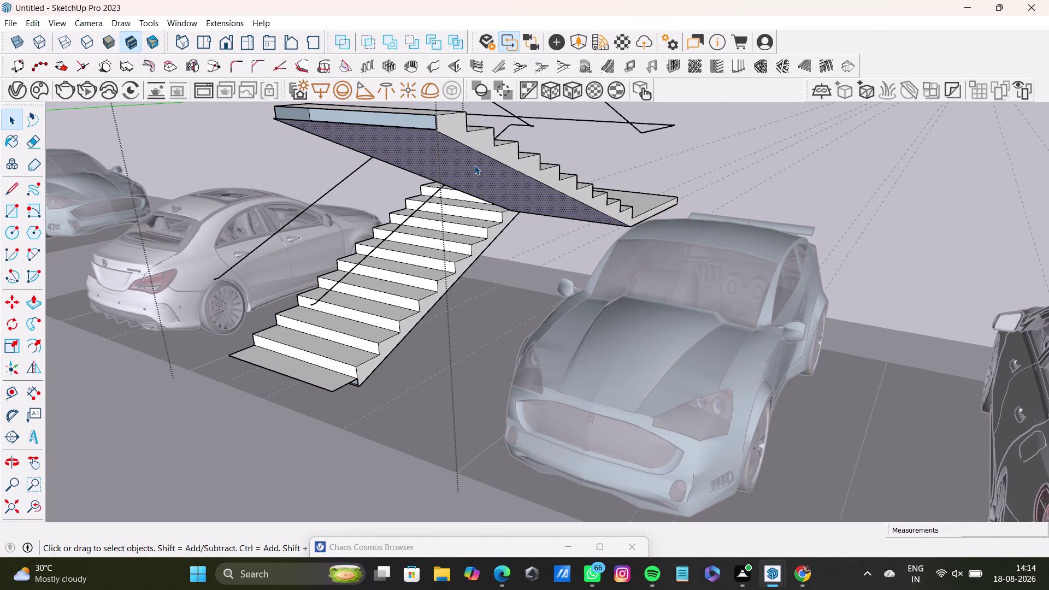
Push the upper flight's underside to the ground, then back to a slight extrusion.
key(p)
drag(474, 165, 481, 212)
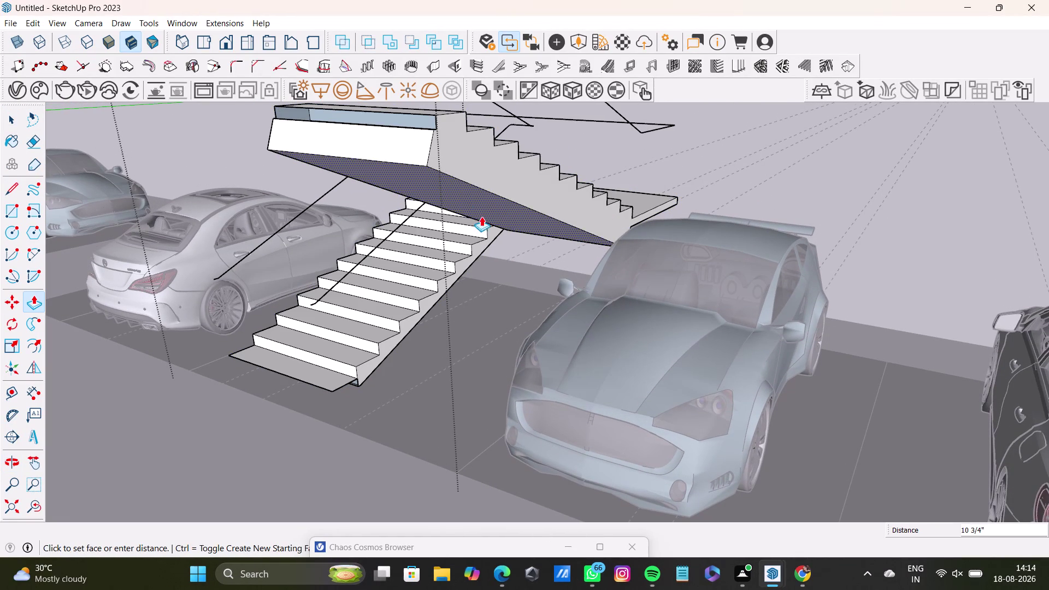
drag(481, 212, 469, 437)
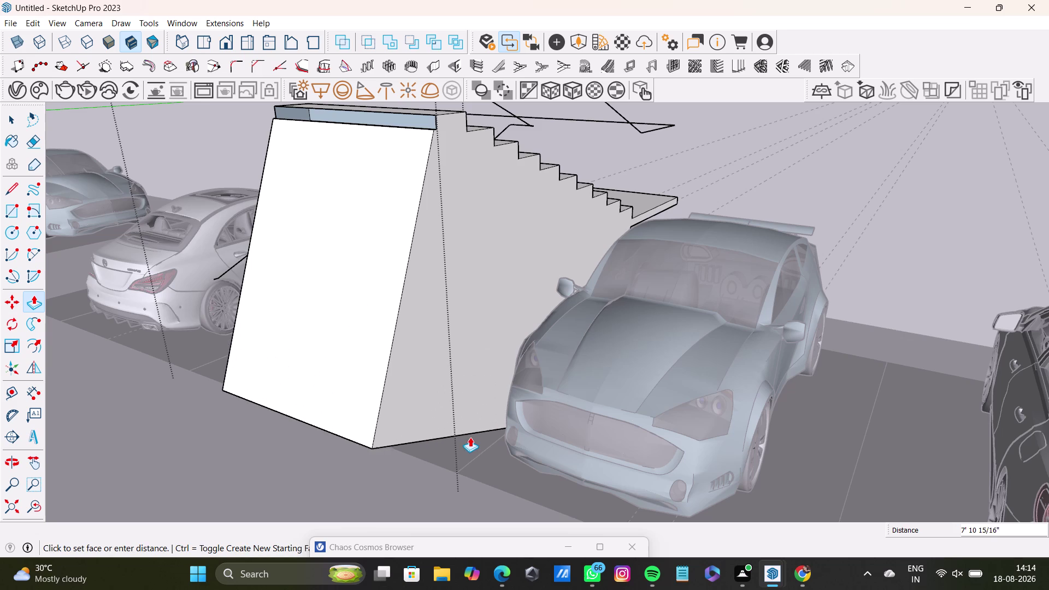
drag(469, 437, 476, 265)
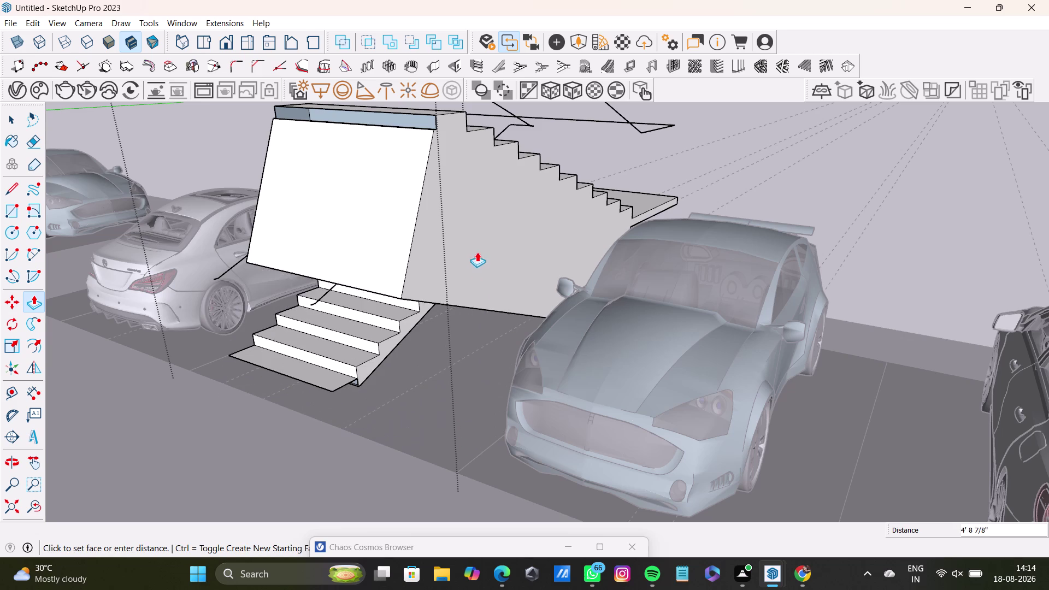
drag(477, 265, 489, 176)
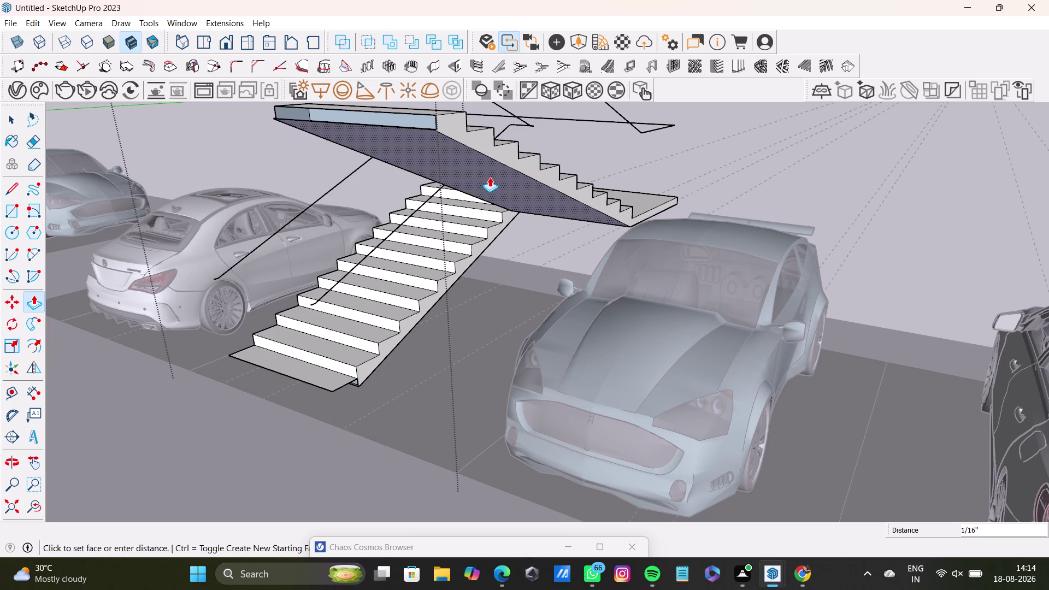
drag(489, 176, 495, 174)
Orbit around the staircase to check the landing and lower flight.
middle_drag(554, 235, 533, 269)
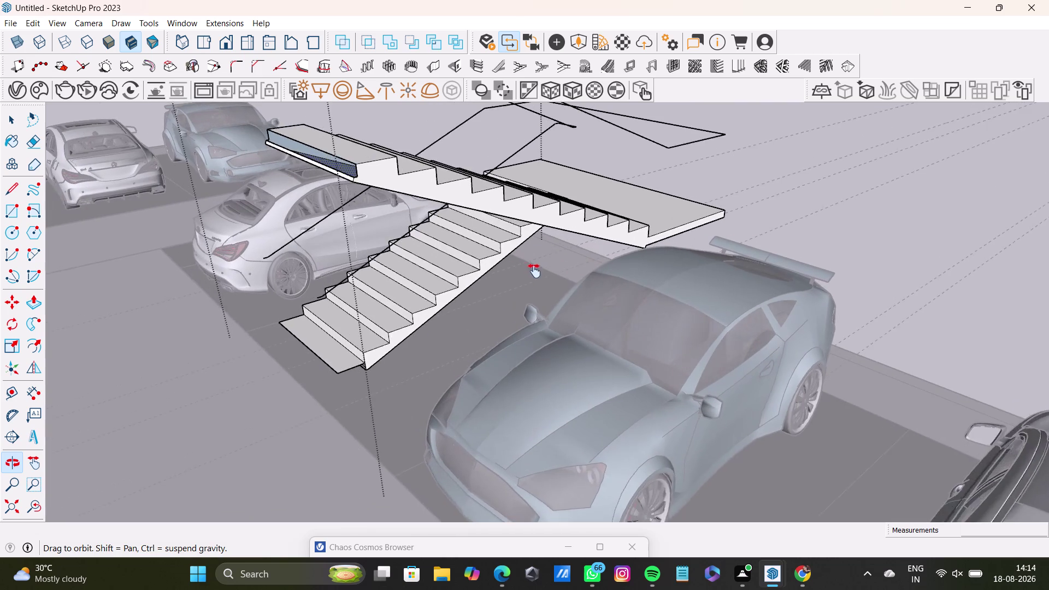
middle_drag(533, 269, 535, 303)
middle_drag(554, 313, 446, 370)
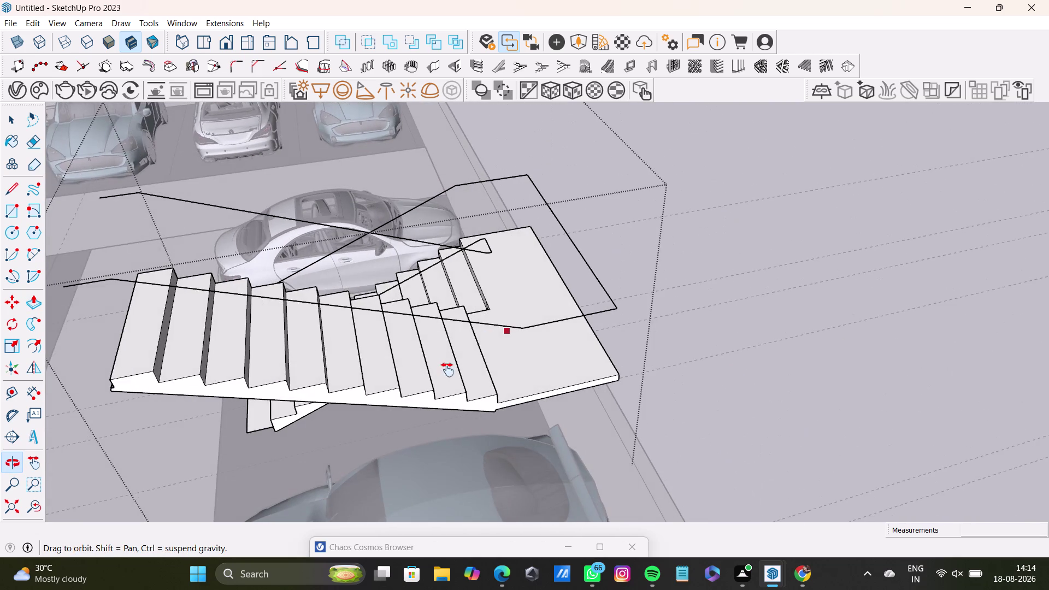
middle_drag(446, 370, 546, 295)
middle_drag(610, 359, 588, 398)
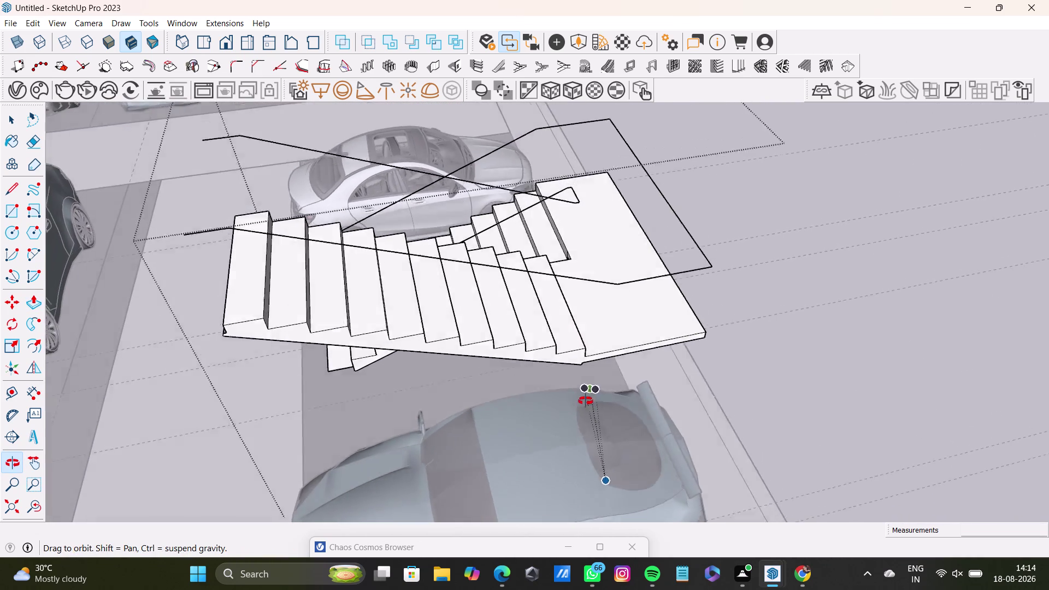
middle_drag(589, 398, 450, 400)
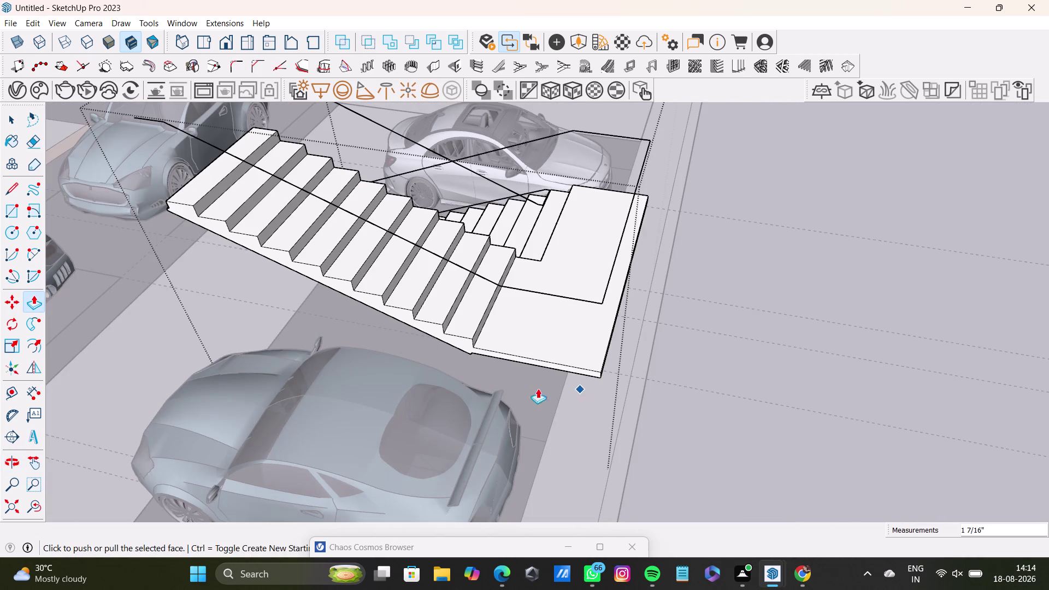
middle_drag(418, 334, 543, 374)
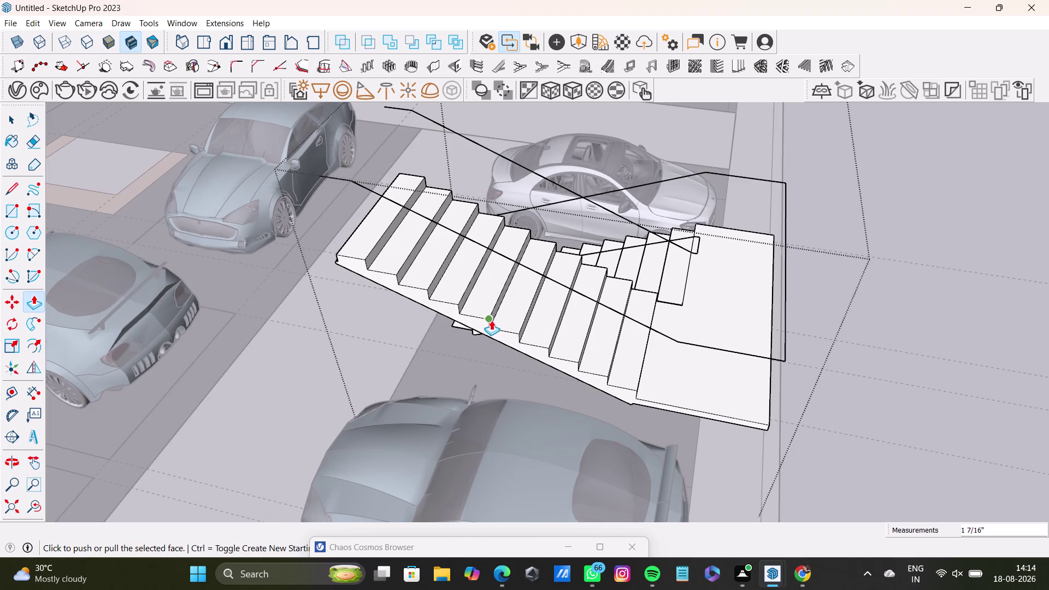
middle_drag(491, 320, 456, 270)
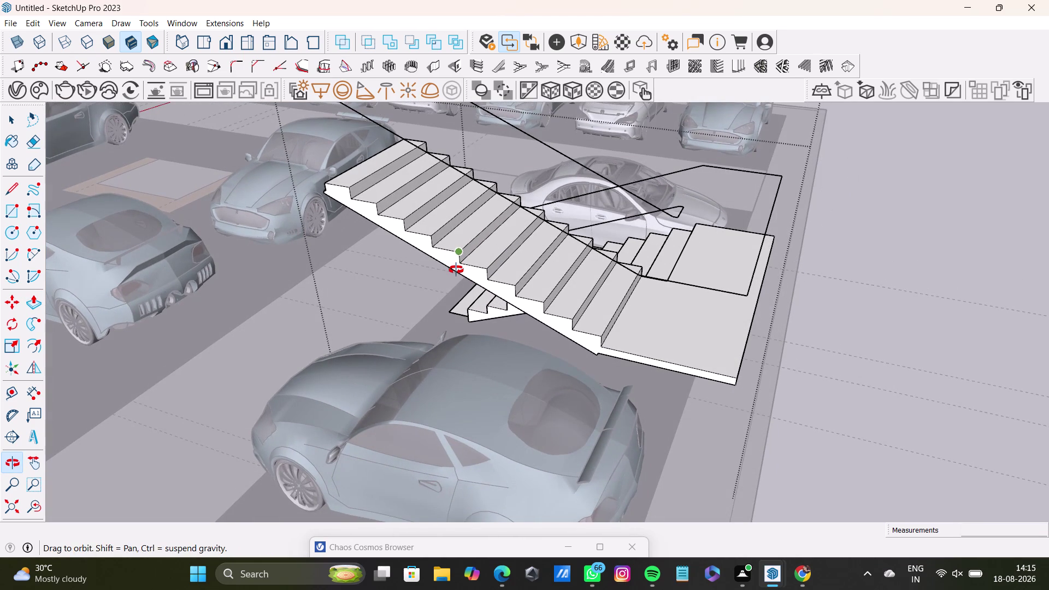
middle_drag(456, 270, 467, 291)
Scale the lower flight's sloped underside slightly downward.
key(s)
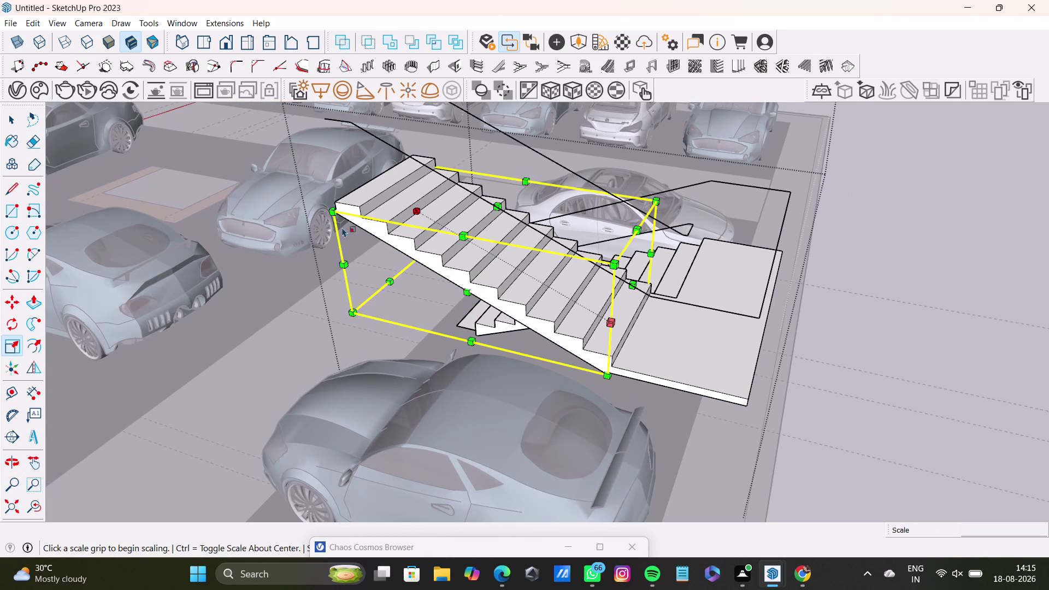
drag(333, 212, 327, 189)
drag(494, 199, 494, 184)
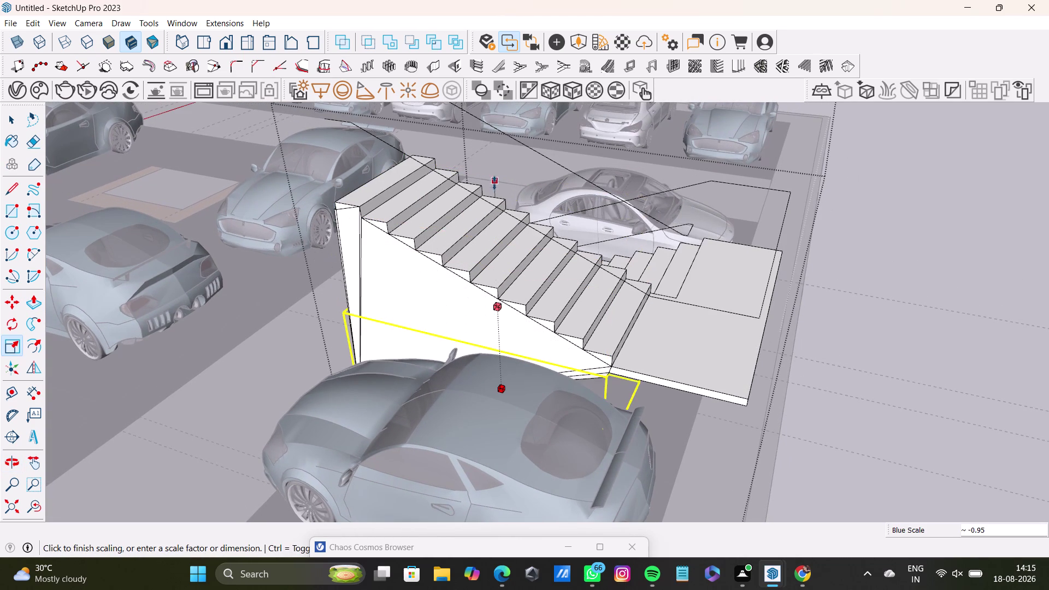
drag(494, 184, 495, 181)
Orbit under the landing to view the hatched panel side-on.
middle_drag(433, 284, 417, 385)
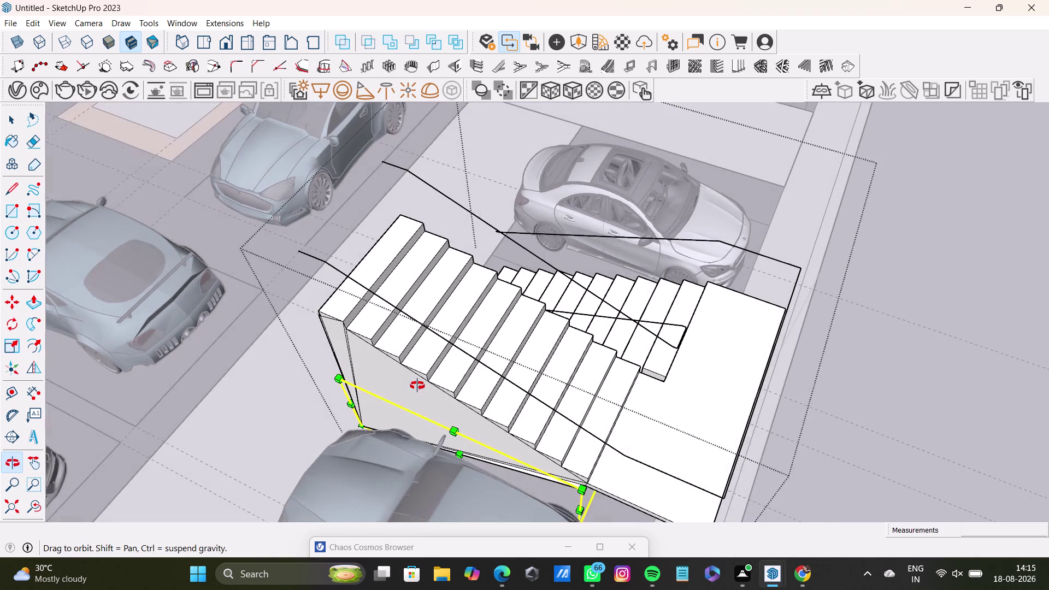
middle_drag(417, 385, 824, 366)
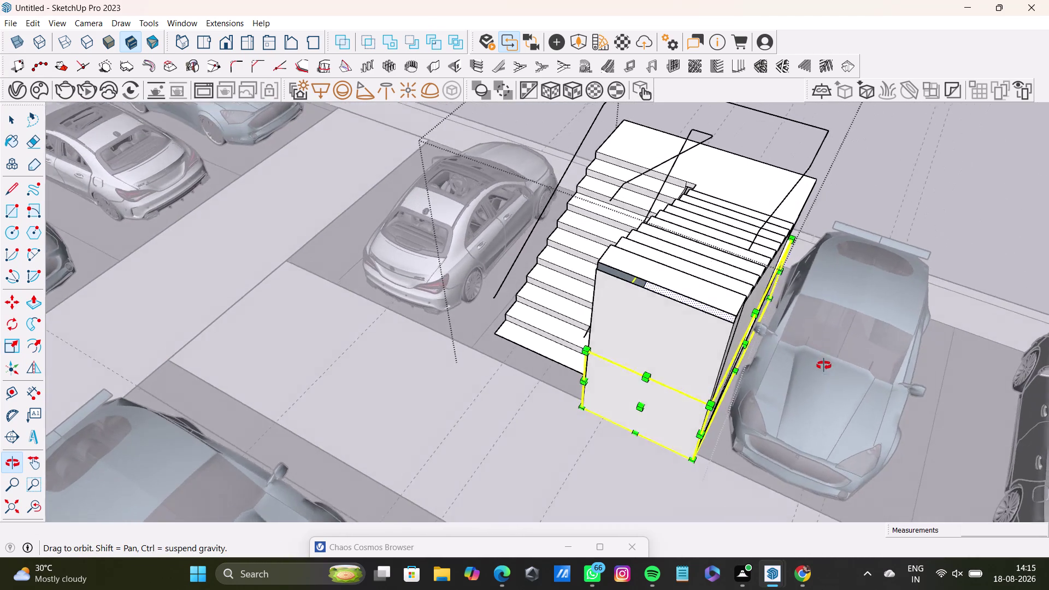
middle_drag(823, 365, 724, 269)
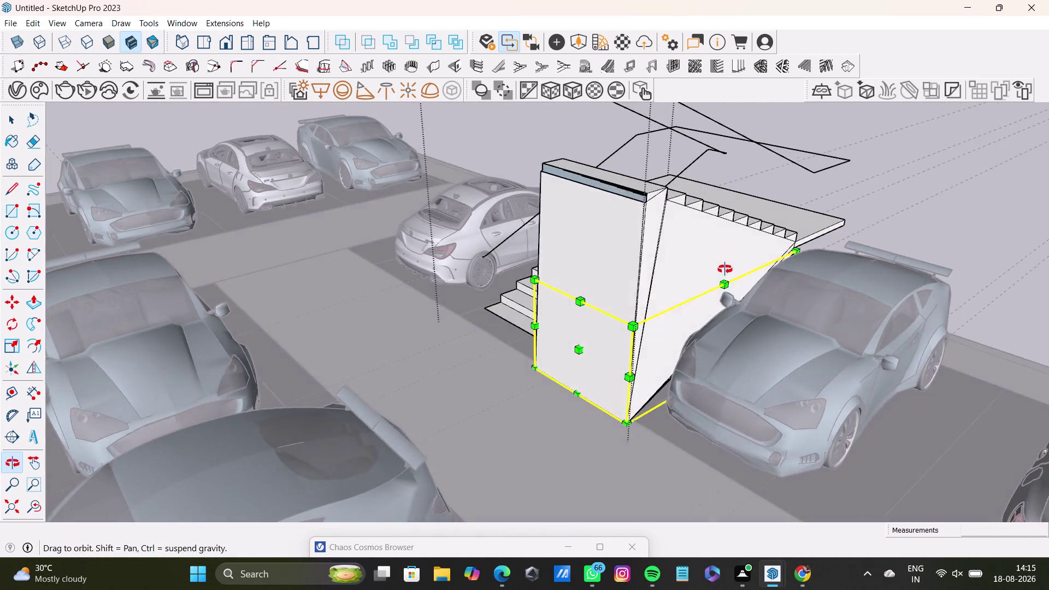
middle_drag(725, 269, 300, 297)
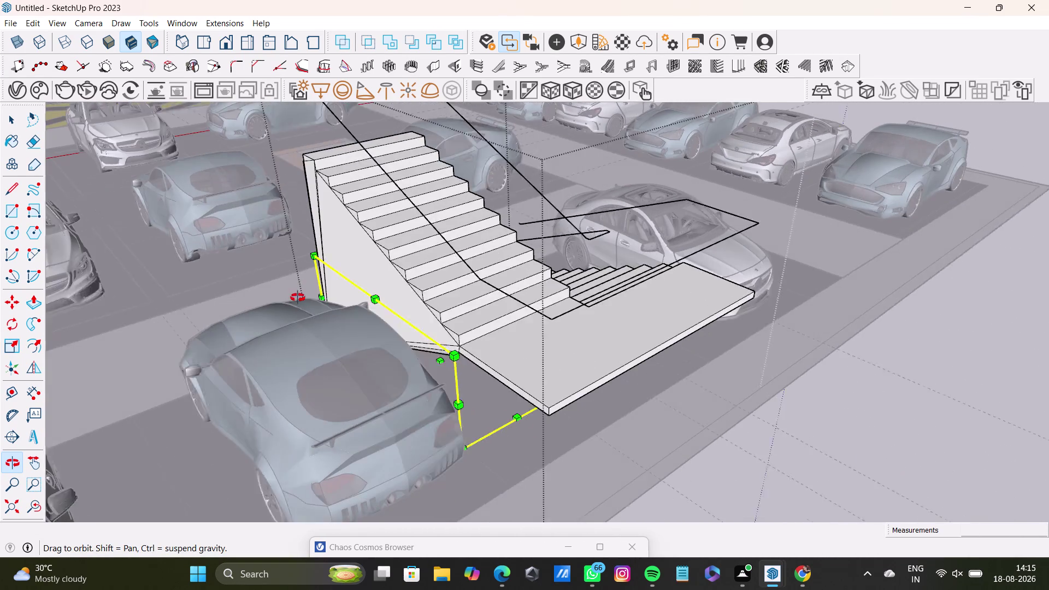
middle_drag(300, 297, 214, 306)
scroll(up, 3)
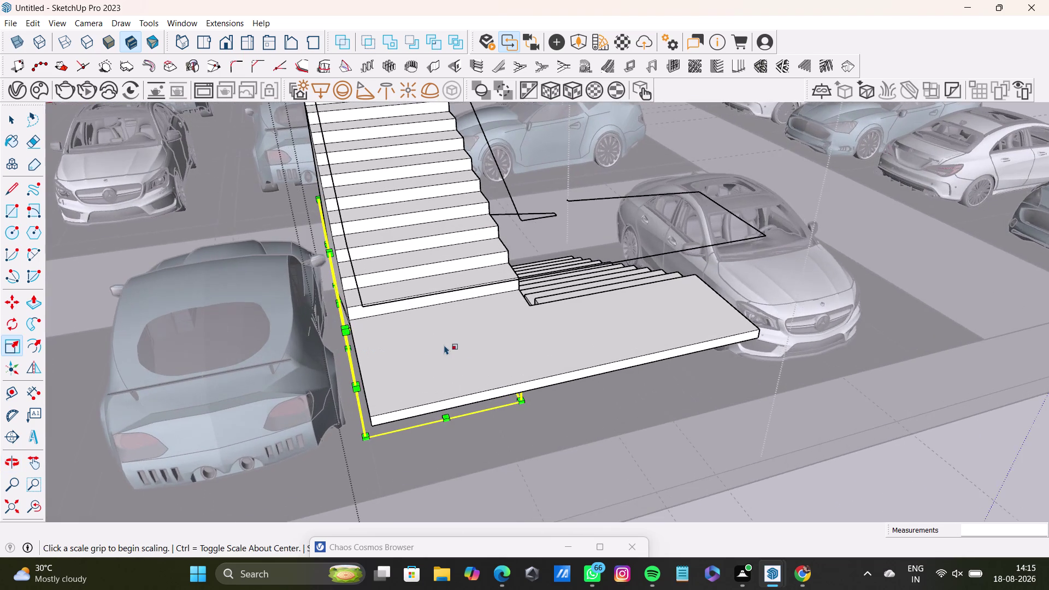
middle_drag(468, 345, 353, 211)
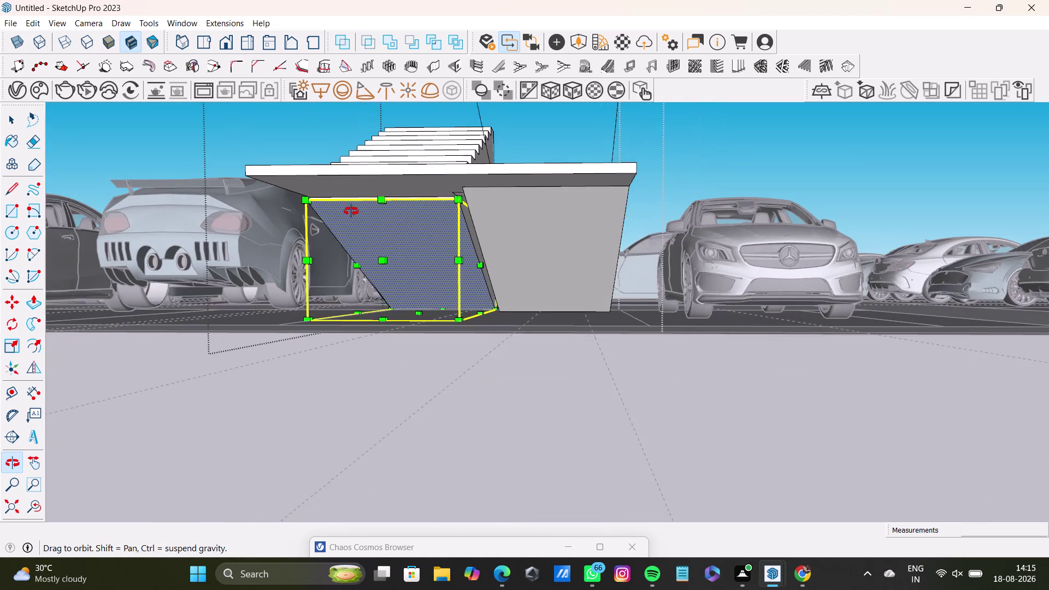
middle_drag(354, 211, 351, 211)
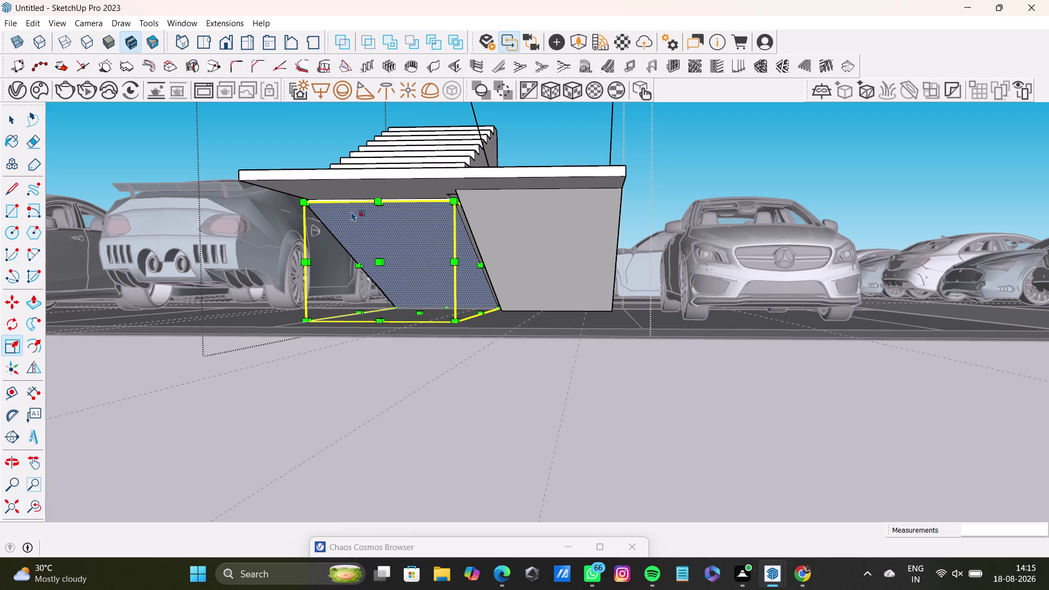
Resize the hatched panel from a scale grip, then orbit around the landing.
click(412, 186)
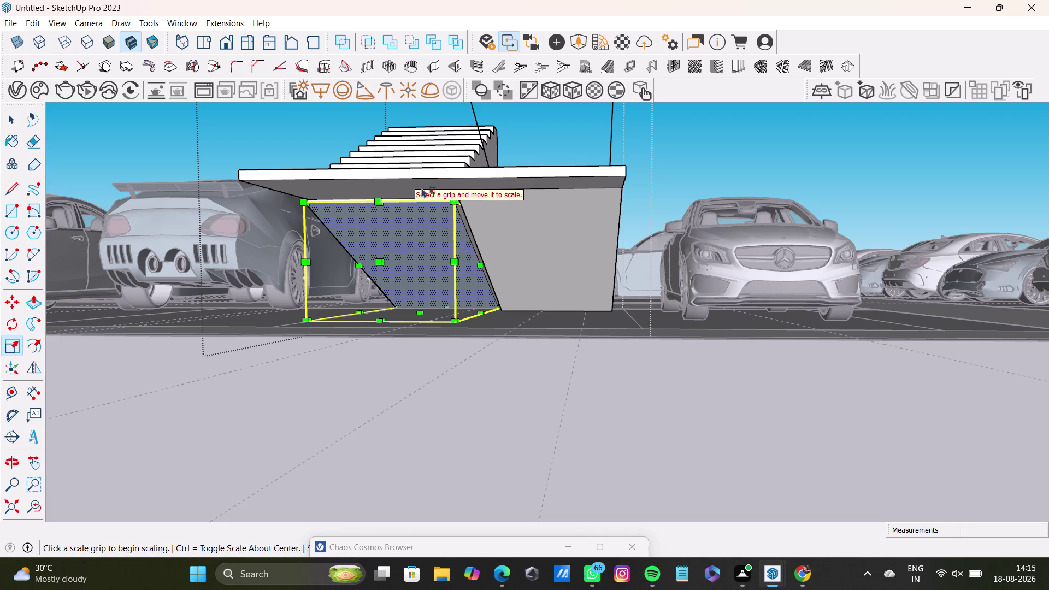
click(392, 190)
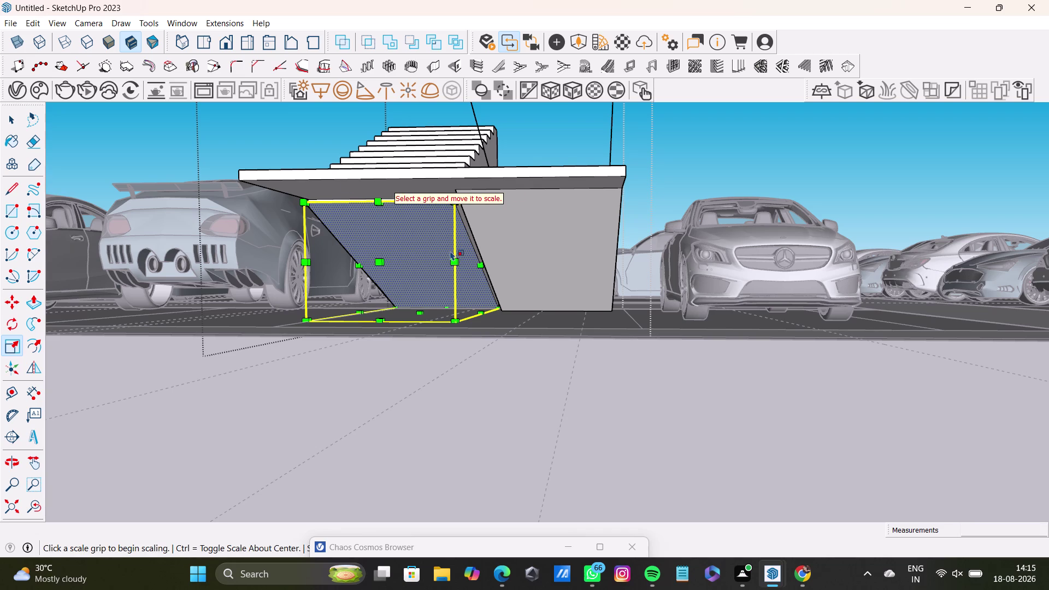
click(553, 447)
key(space)
middle_drag(527, 247, 524, 248)
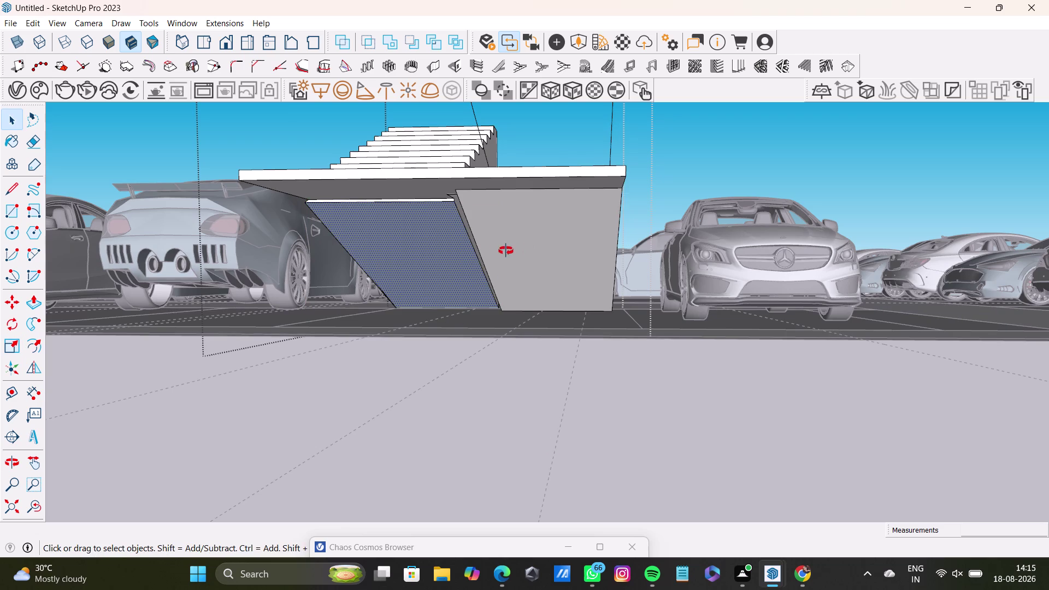
middle_drag(524, 248, 422, 306)
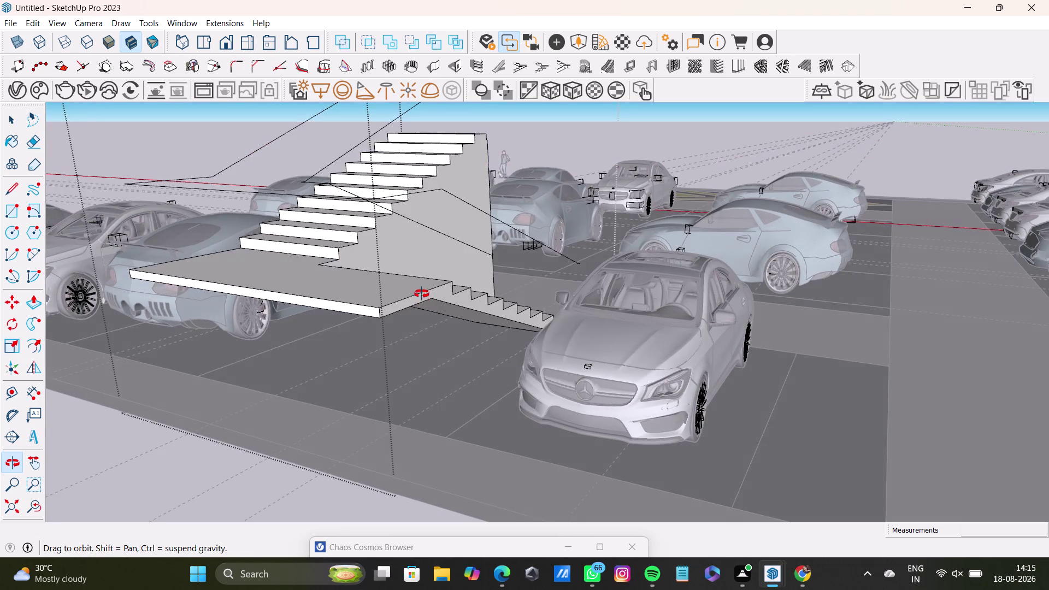
middle_drag(421, 306, 424, 230)
key(space)
Push the hatched ramp face down, then bring it back to a slight depth.
click(440, 206)
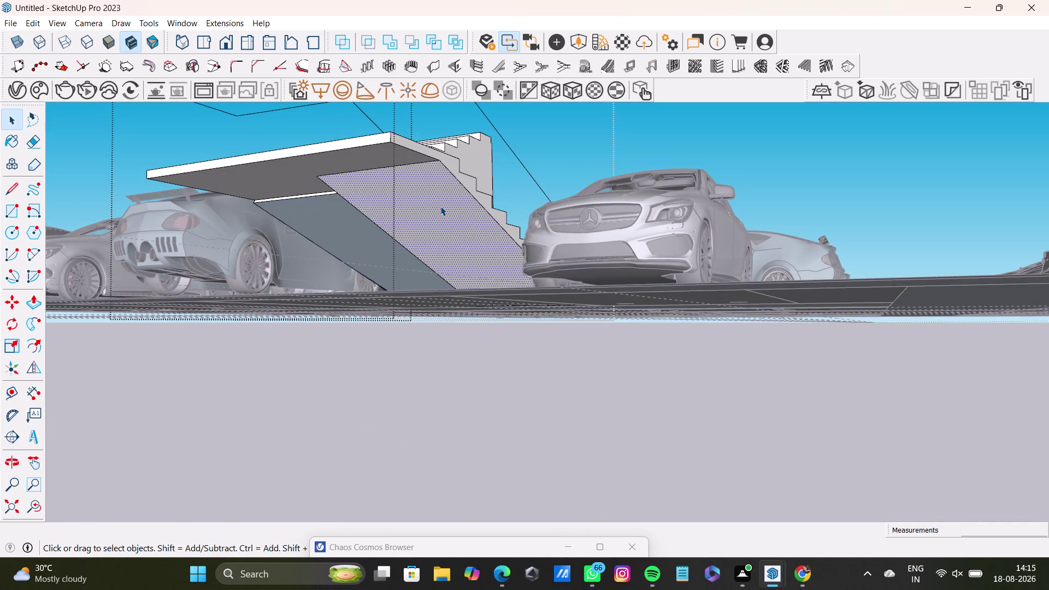
key(p)
drag(440, 206, 447, 270)
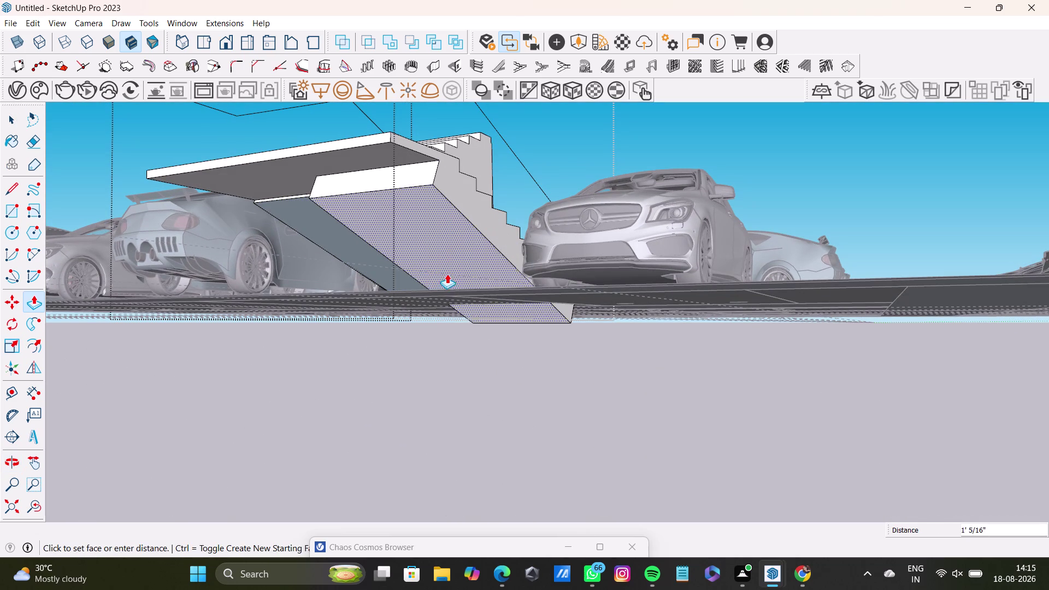
drag(447, 270, 438, 189)
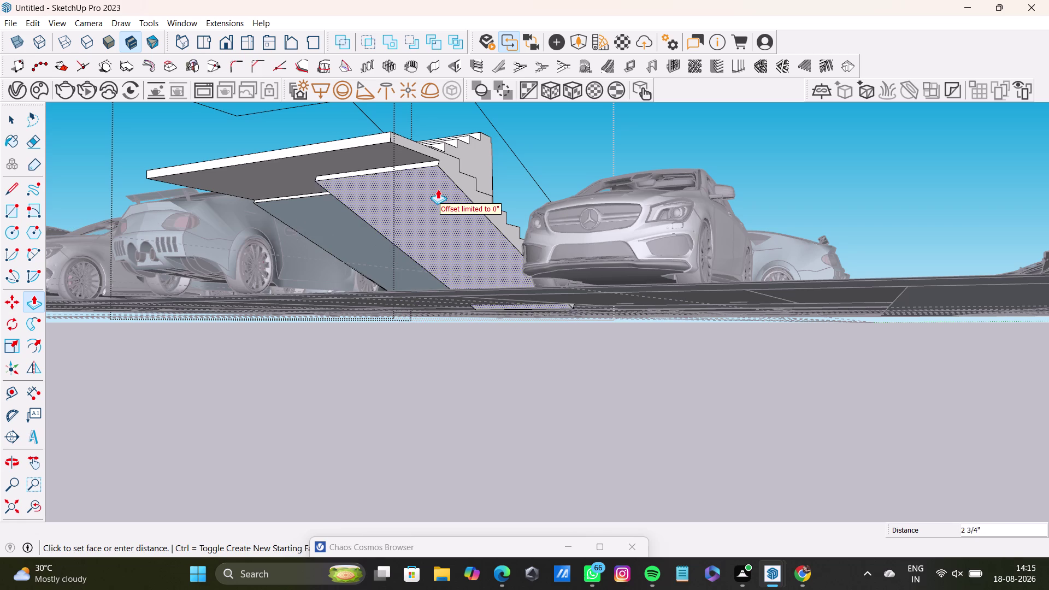
drag(437, 189, 438, 189)
Check the stairs from above and ground level, clearing the selection.
middle_drag(490, 257, 458, 409)
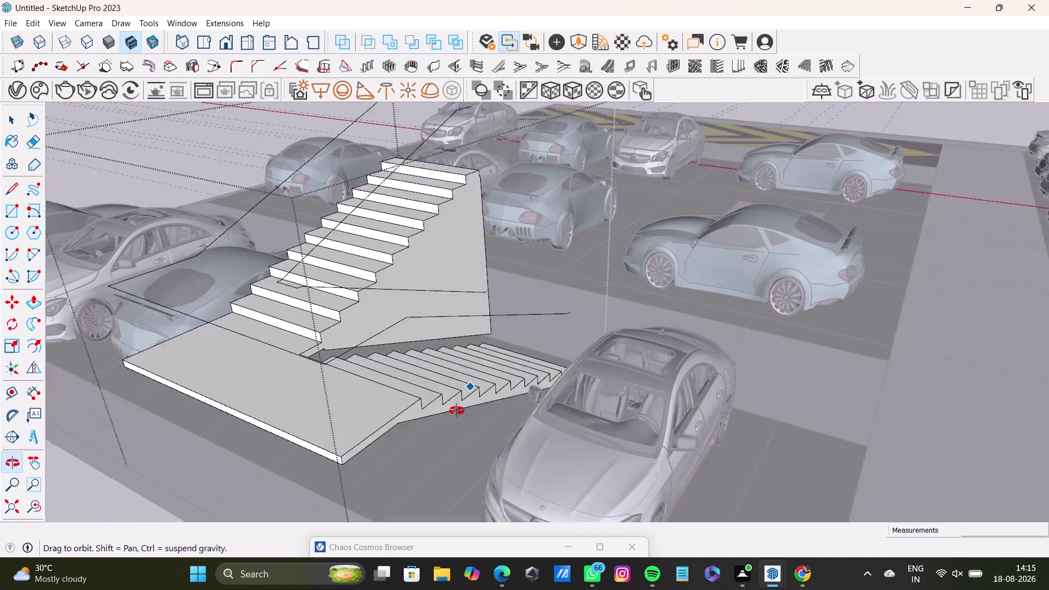
middle_drag(457, 410, 456, 411)
key(space)
click(1008, 412)
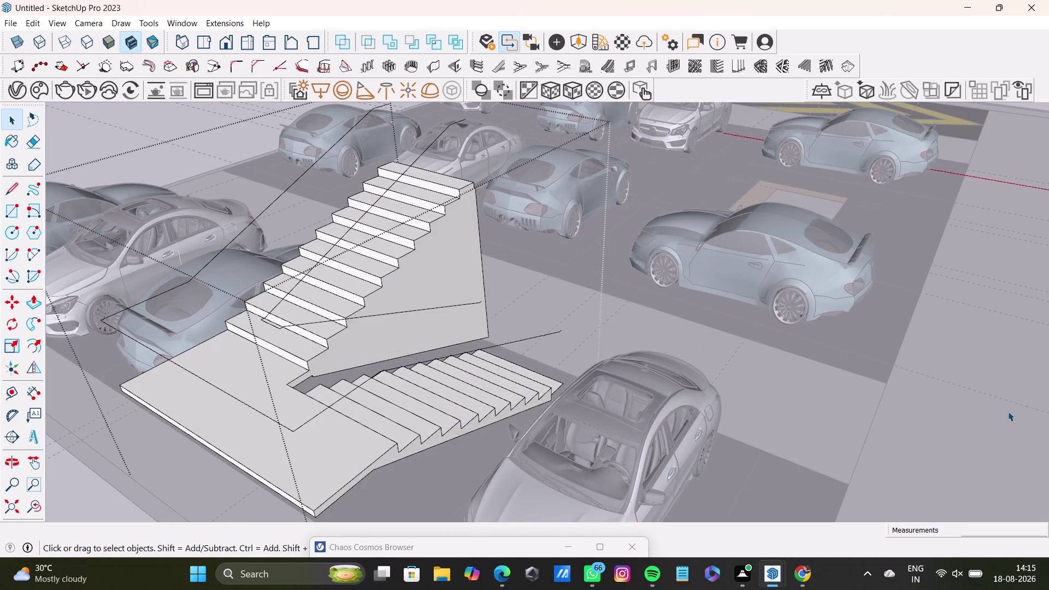
middle_drag(370, 417, 752, 327)
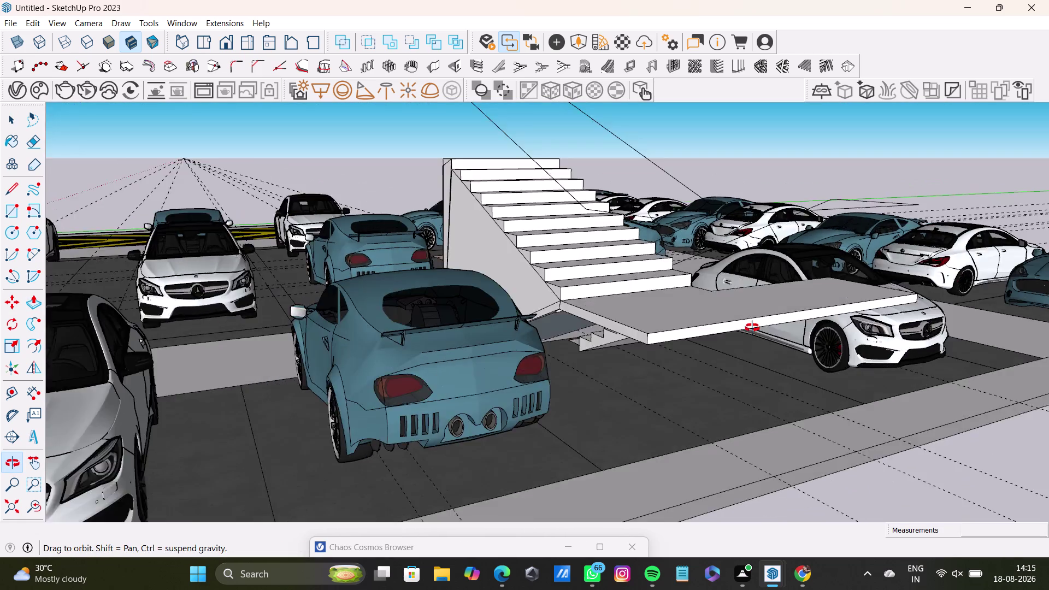
middle_drag(752, 328, 750, 442)
Undo the last four changes to restore X-ray, then zoom out over the bays.
key(ctrl+z)
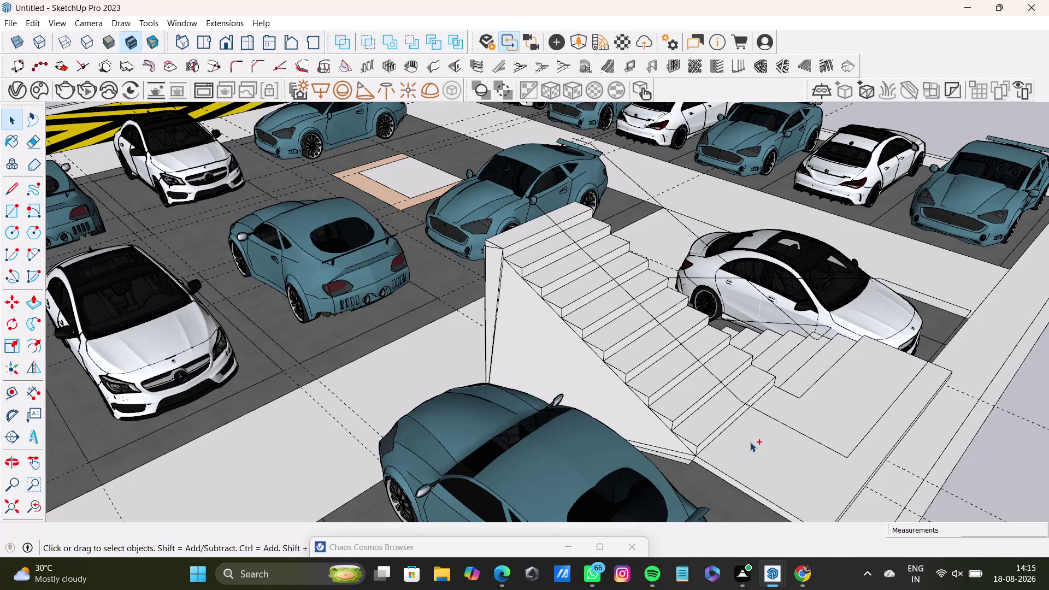
key(ctrl+z)
key(ctrl+z)
key(ctrl+z)
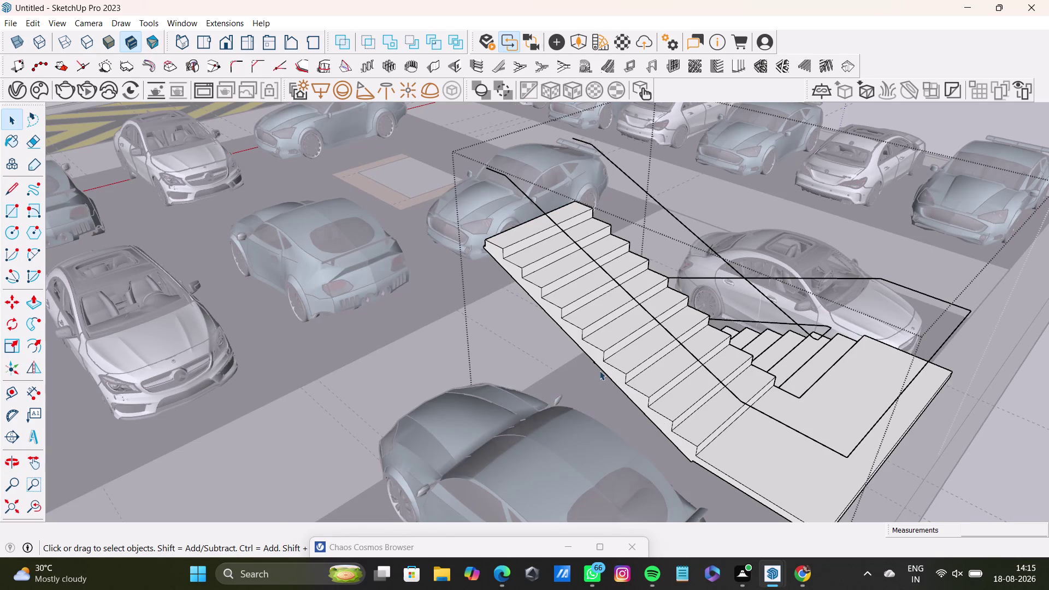
key(space)
scroll(down, 3)
middle_drag(603, 367, 512, 311)
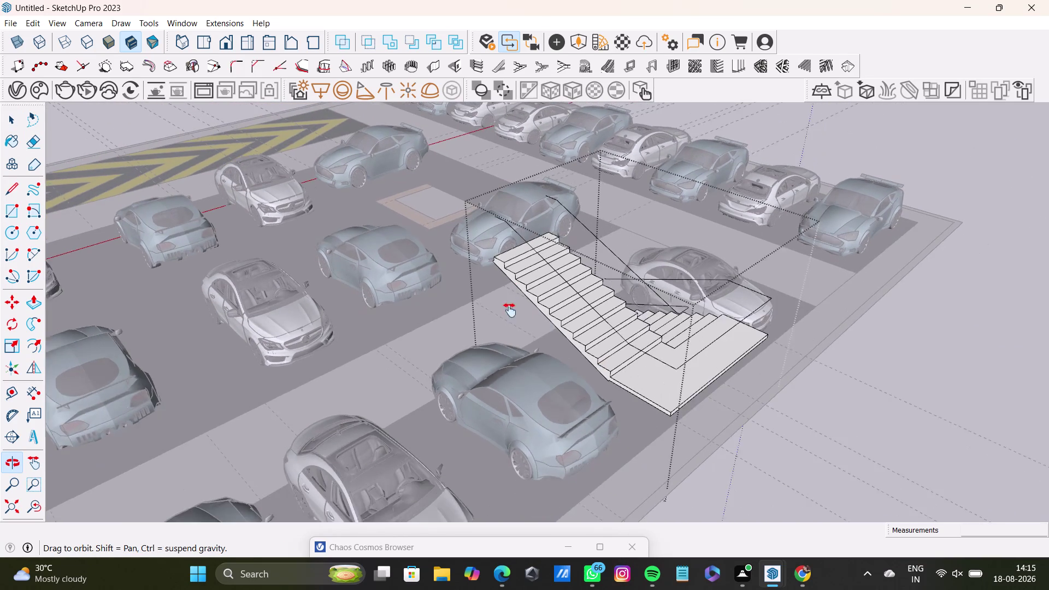
middle_drag(513, 311, 487, 310)
Turn off X-ray and launch 1001bit Build Staircase 4, set to 10 risers per flight.
click(918, 366)
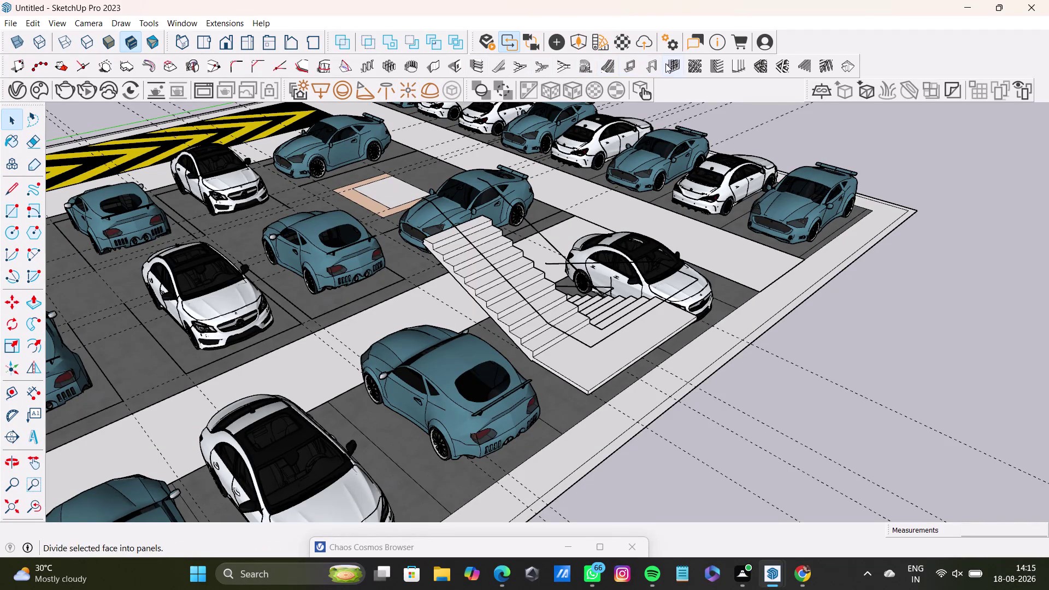
click(568, 65)
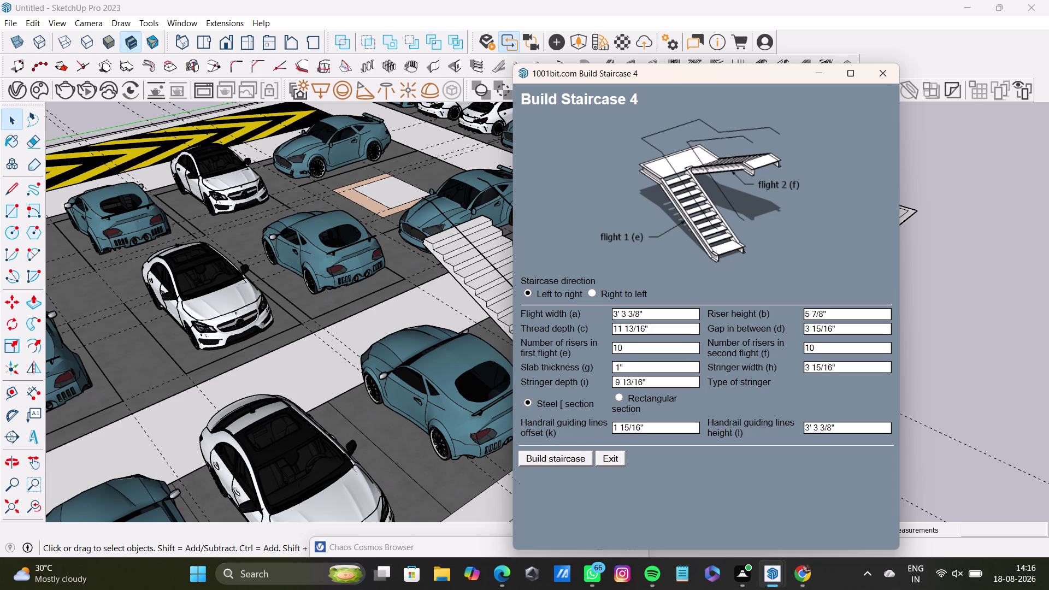
Check the slab thickness, flight width and riser height values, then close the builder without building.
click(637, 368)
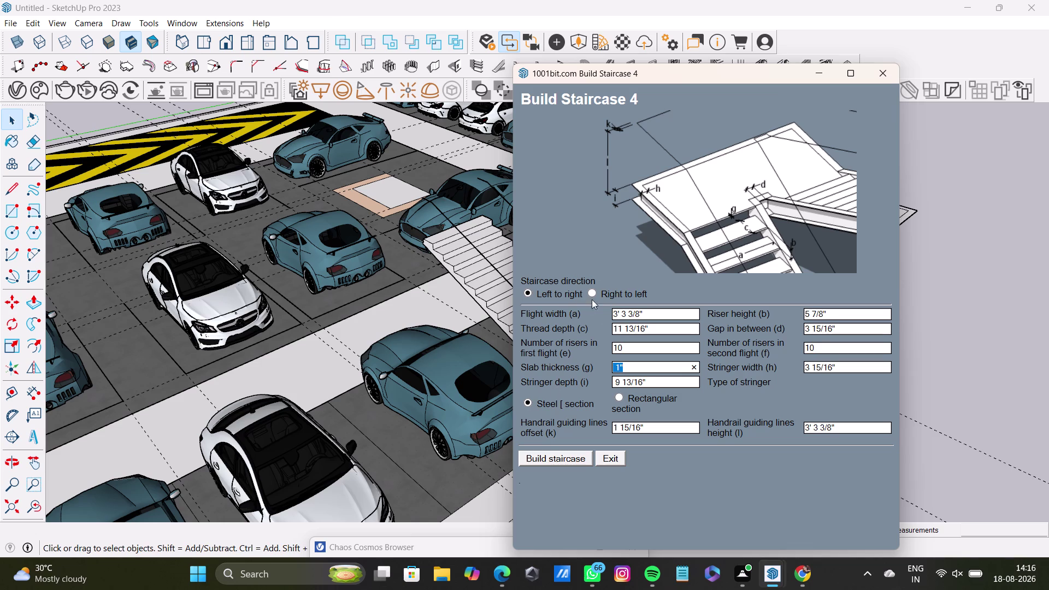
click(657, 310)
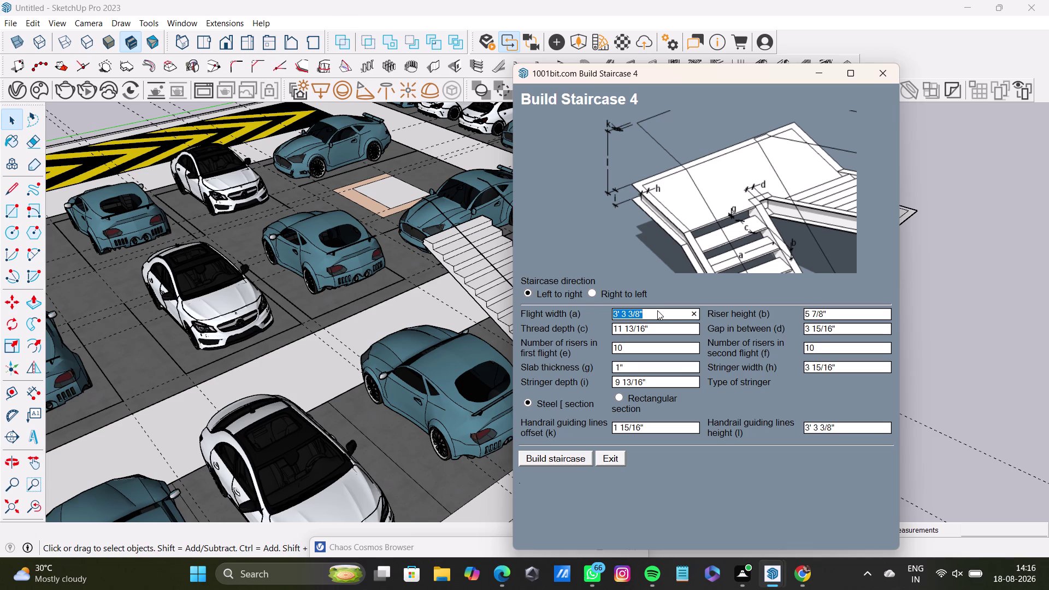
click(675, 314)
click(834, 316)
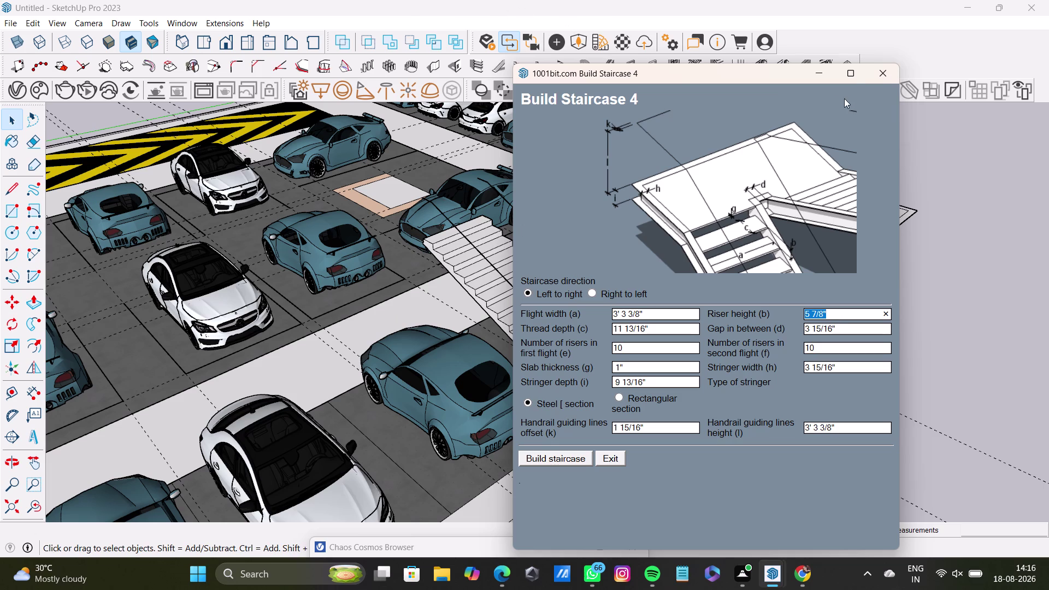
click(883, 74)
key(space)
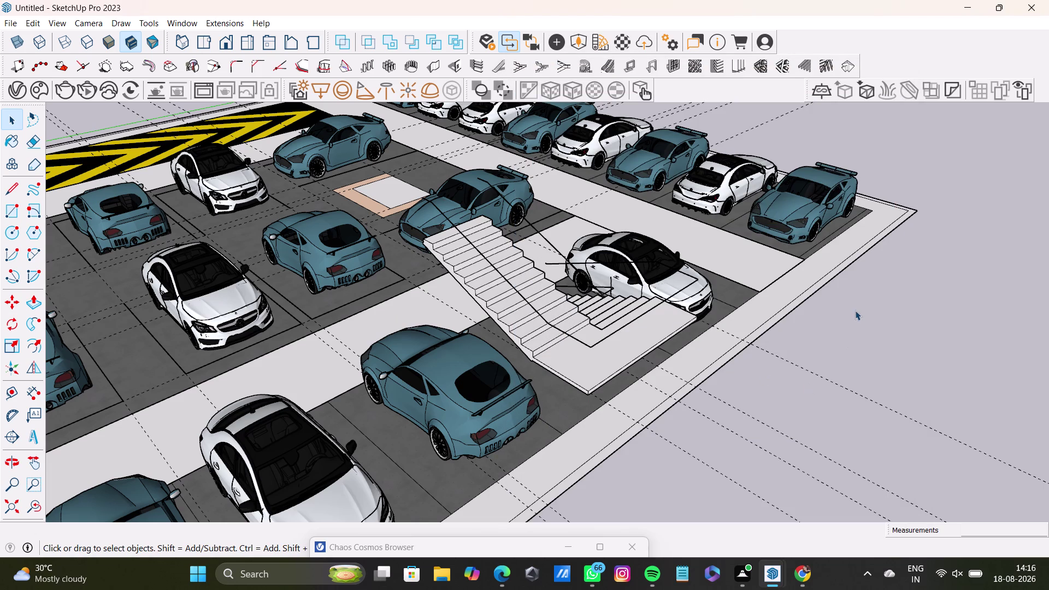
click(854, 310)
scroll(down, 3)
scroll(down, 3)
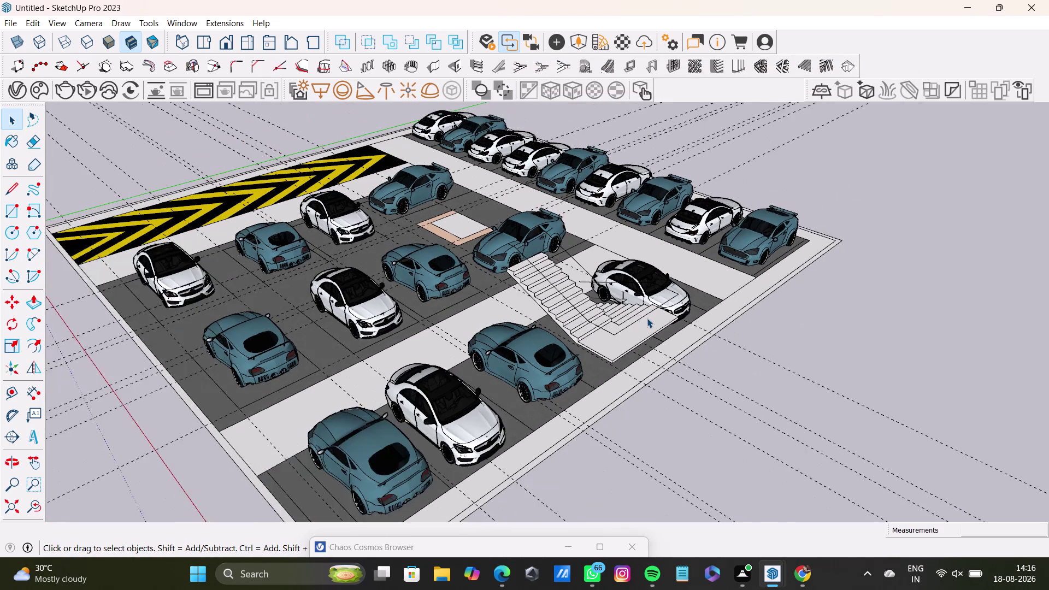
middle_drag(503, 355, 740, 358)
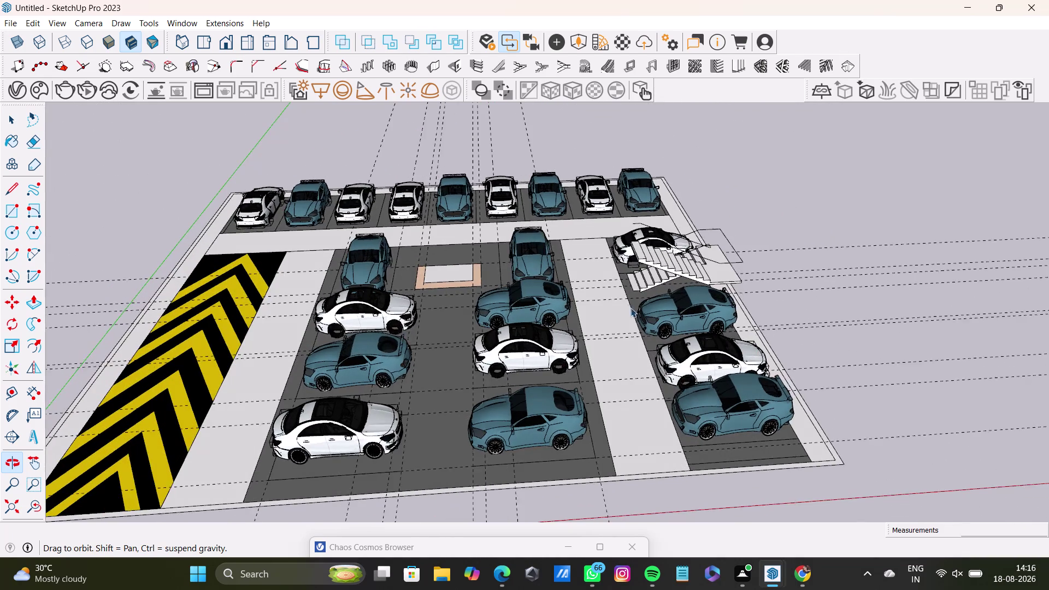
middle_drag(627, 303, 584, 335)
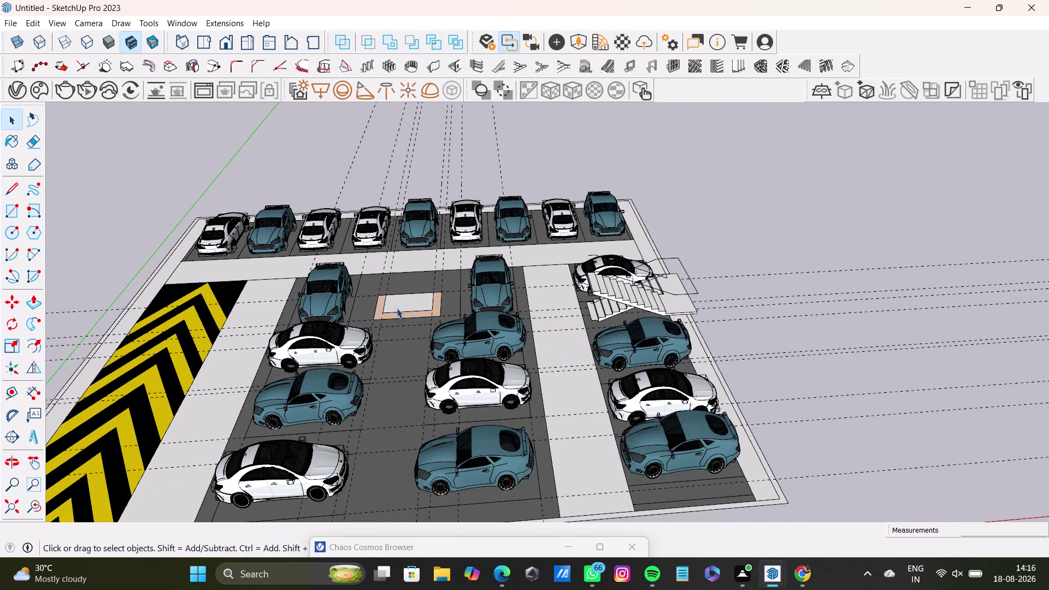